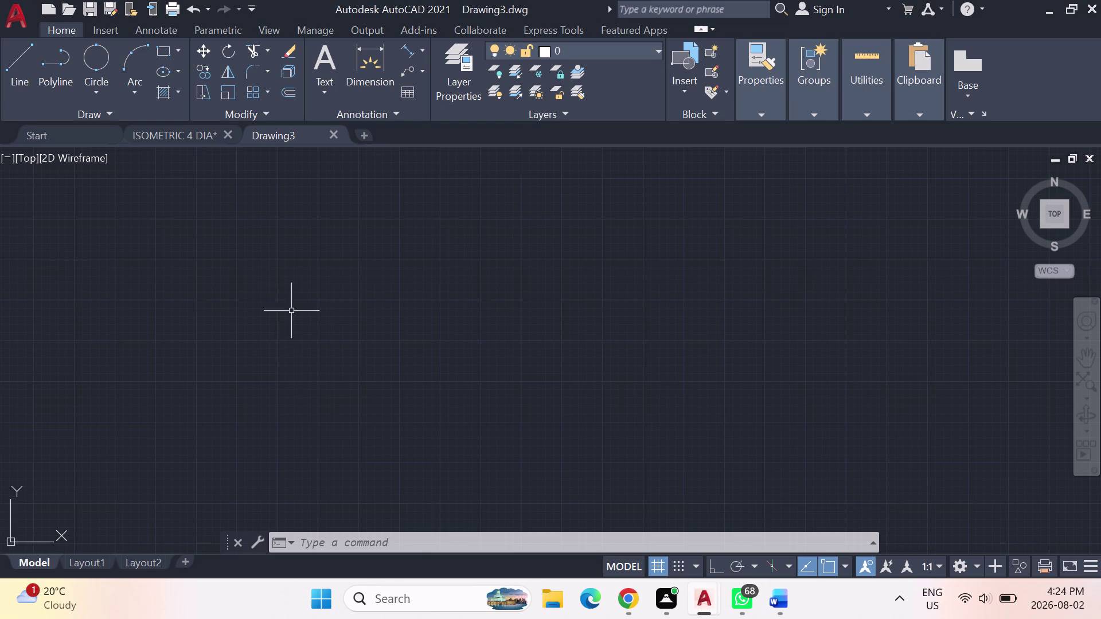
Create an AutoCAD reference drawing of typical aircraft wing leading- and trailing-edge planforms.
Dismiss the WhatsApp download notification covering the Drawing3 canvas.
click(17, 58)
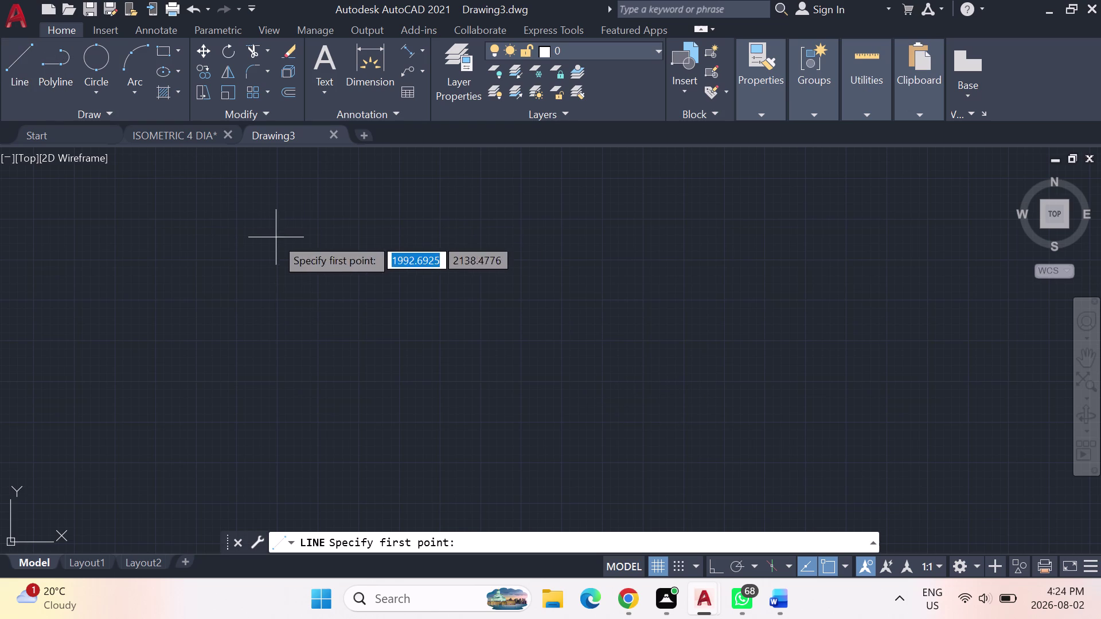
Draw a short horizontal top line near the upper left with Ortho on.
click(219, 211)
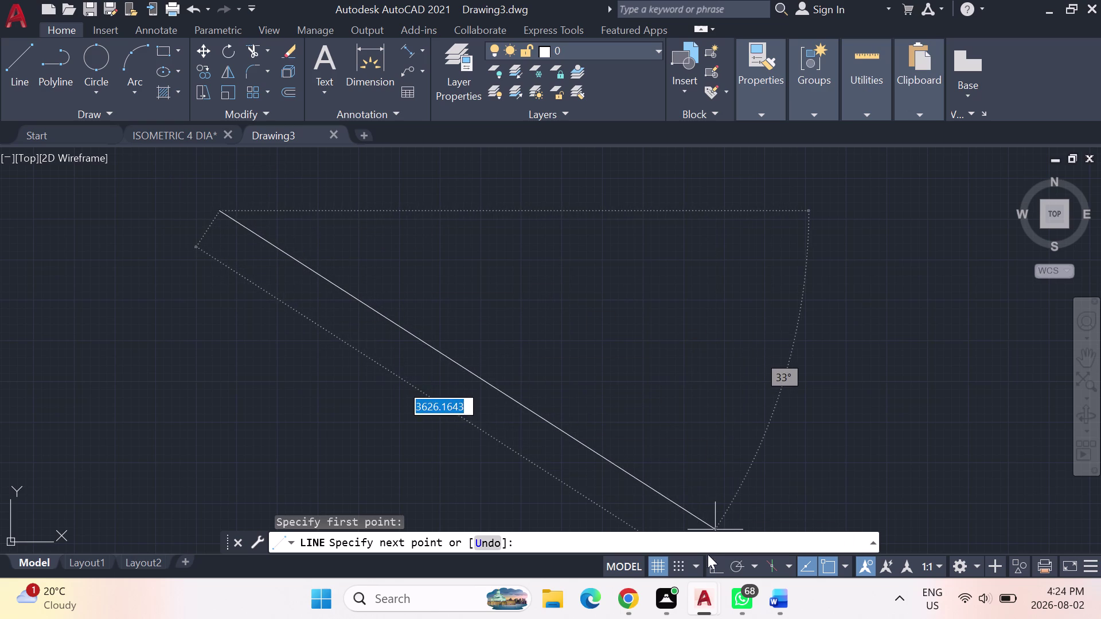
click(712, 568)
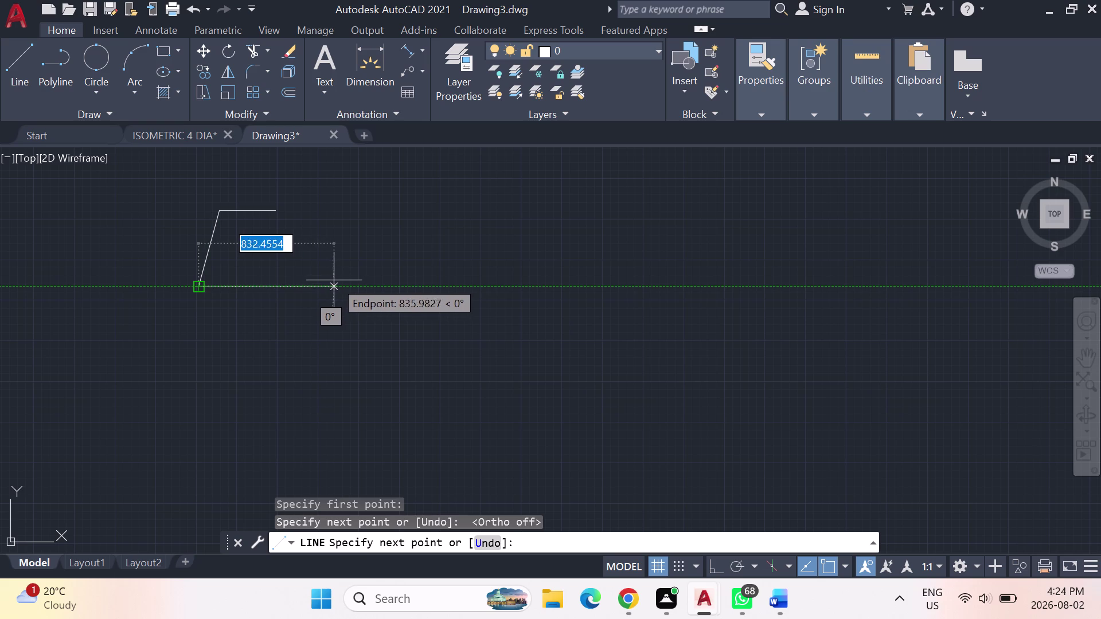
With Ortho off, draw the left slanted side down from the top line's left end.
key(Escape)
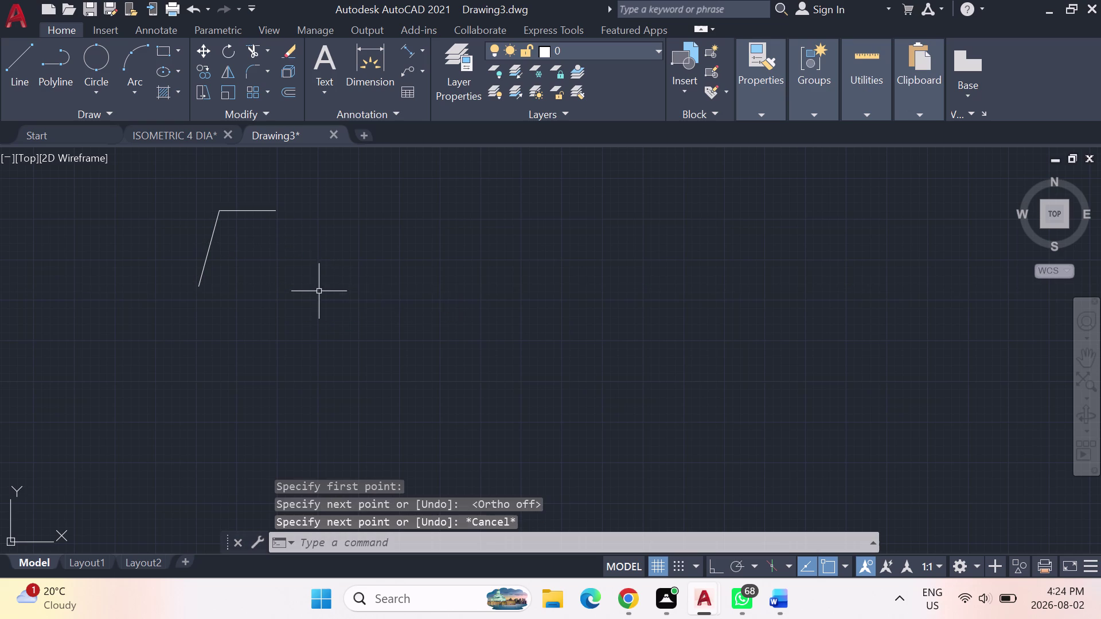
Draw the right slanted side down and outward from the top line's right end.
click(20, 61)
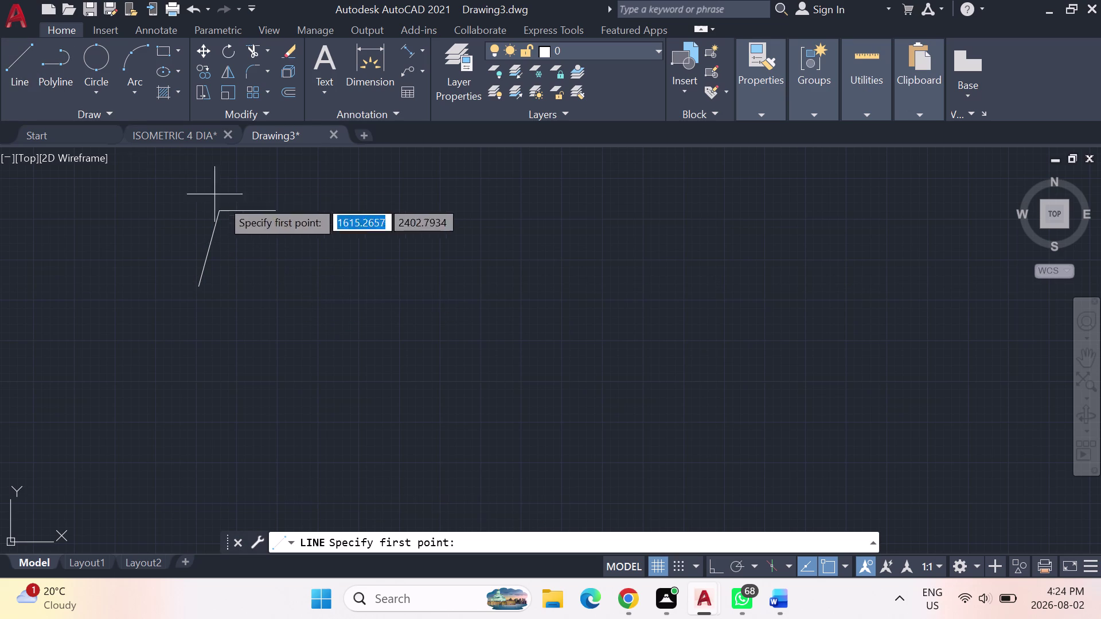
click(275, 215)
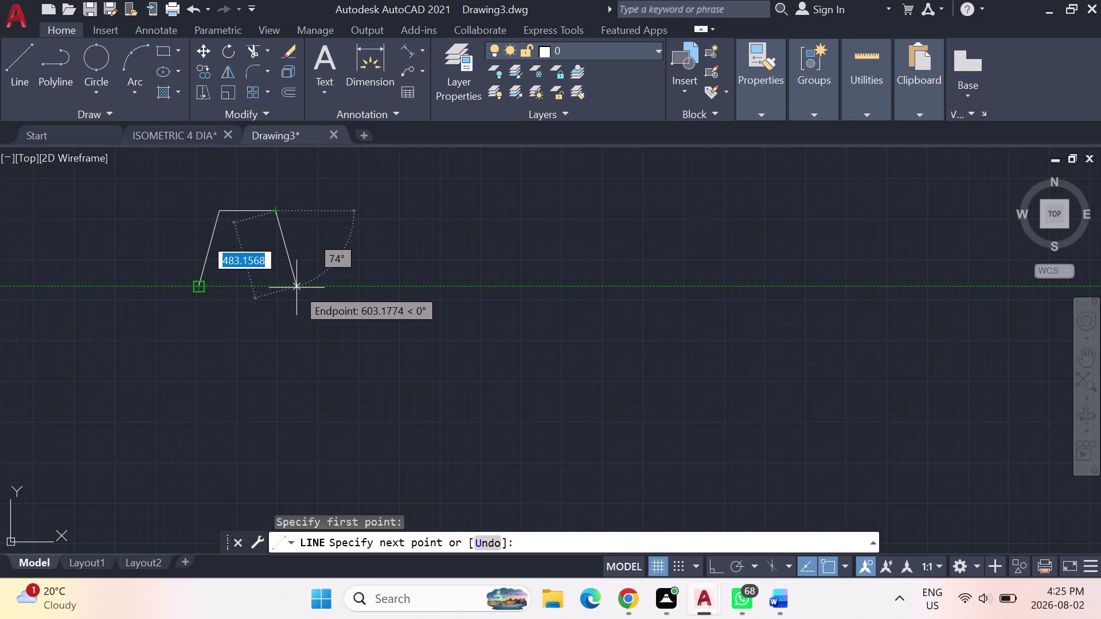
click(297, 288)
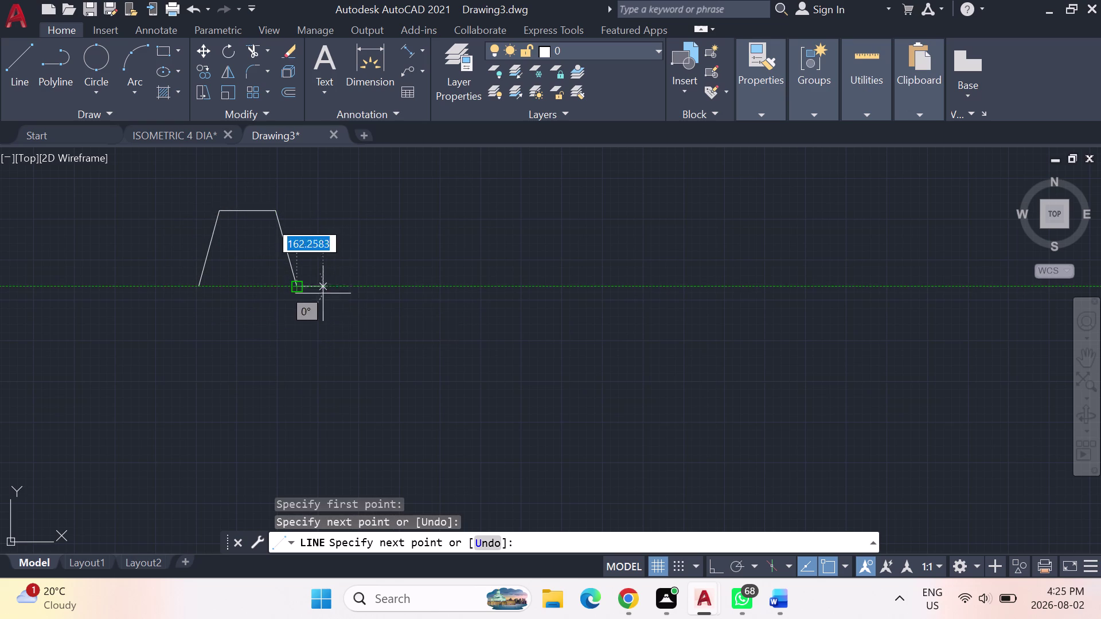
key(Escape)
click(12, 53)
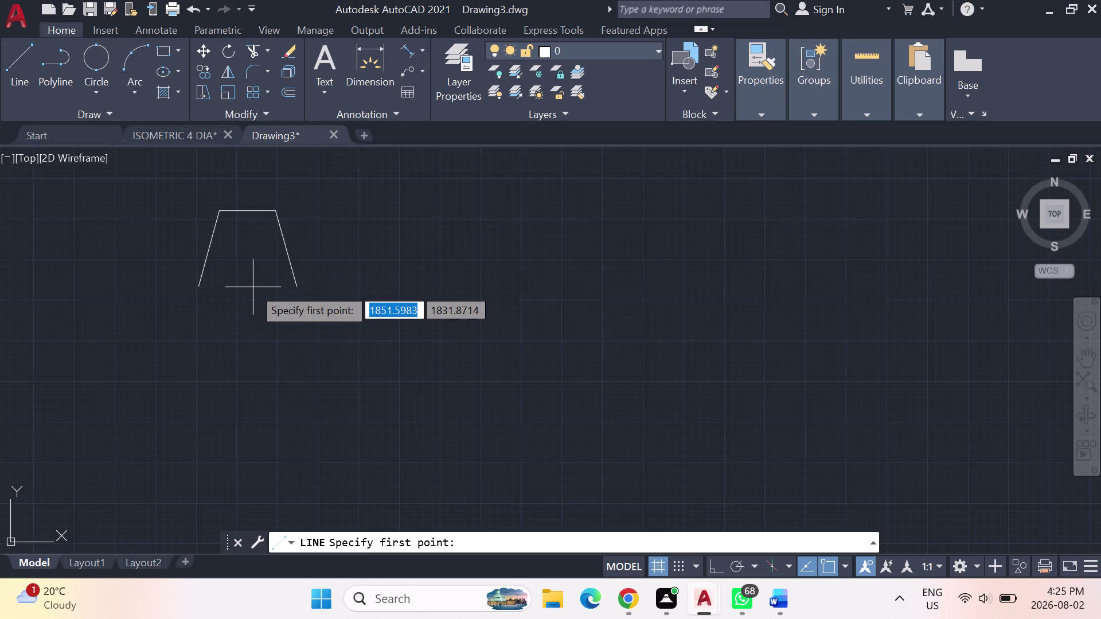
click(23, 69)
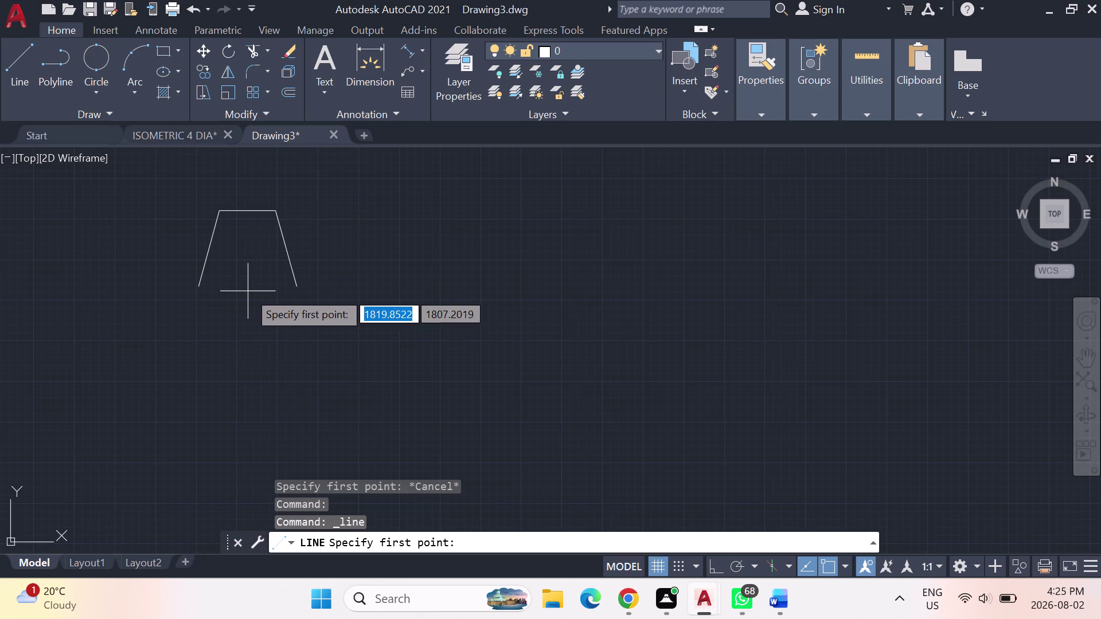
Draw the base line joining the trapezoid's bottom-left and bottom-right corners.
click(6, 71)
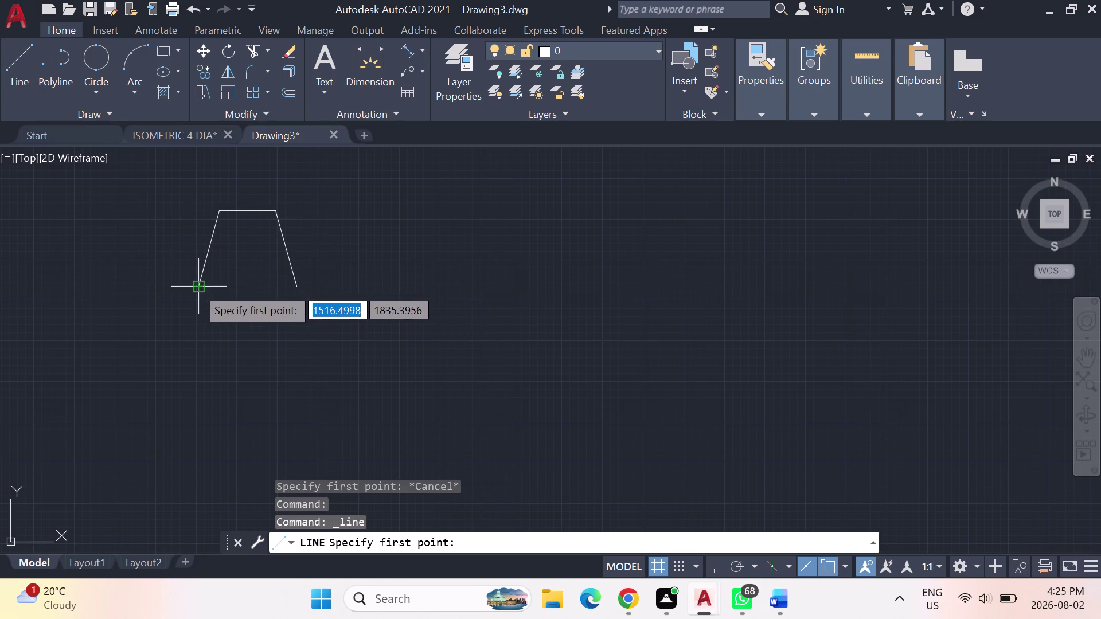
click(196, 288)
click(296, 287)
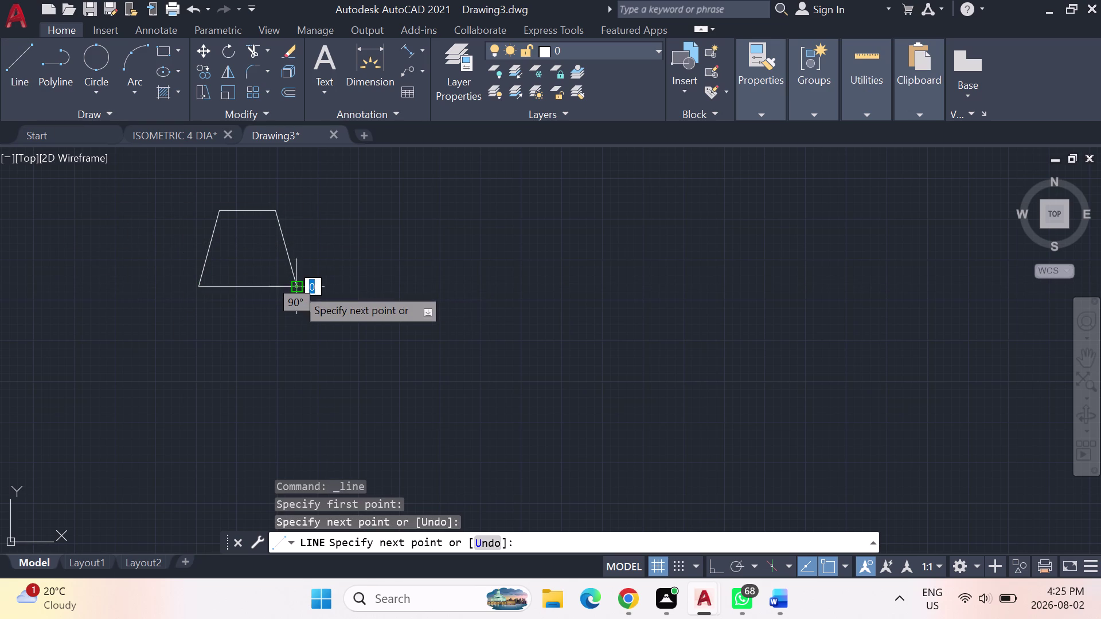
key(Escape)
Draw a chevron line from the bottom-right corner sloping down to the right.
click(22, 56)
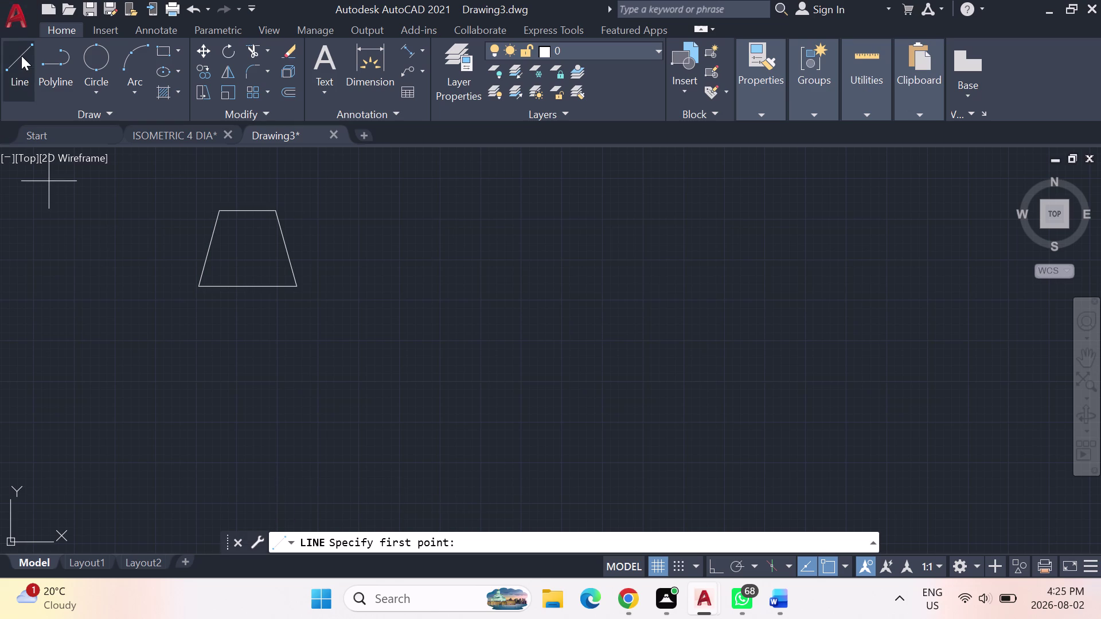
click(251, 285)
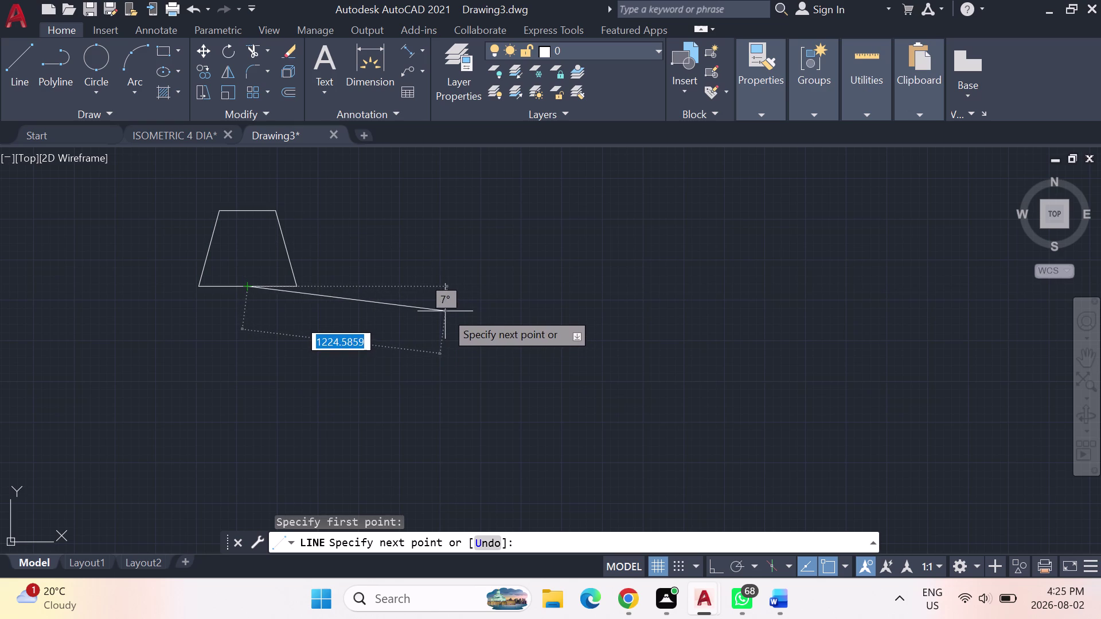
click(301, 282)
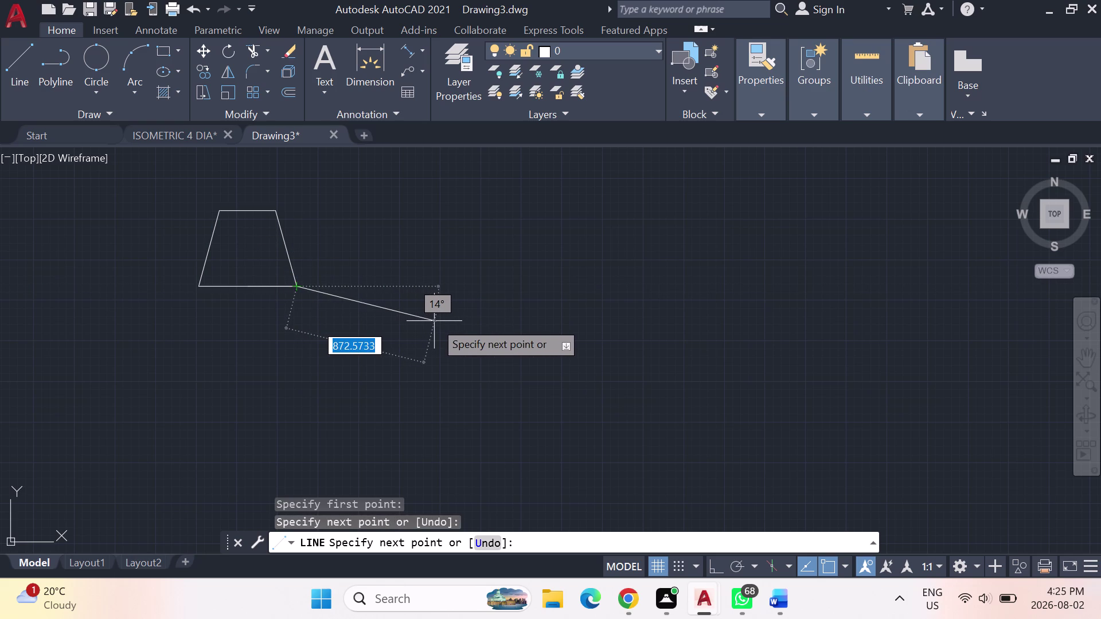
click(434, 321)
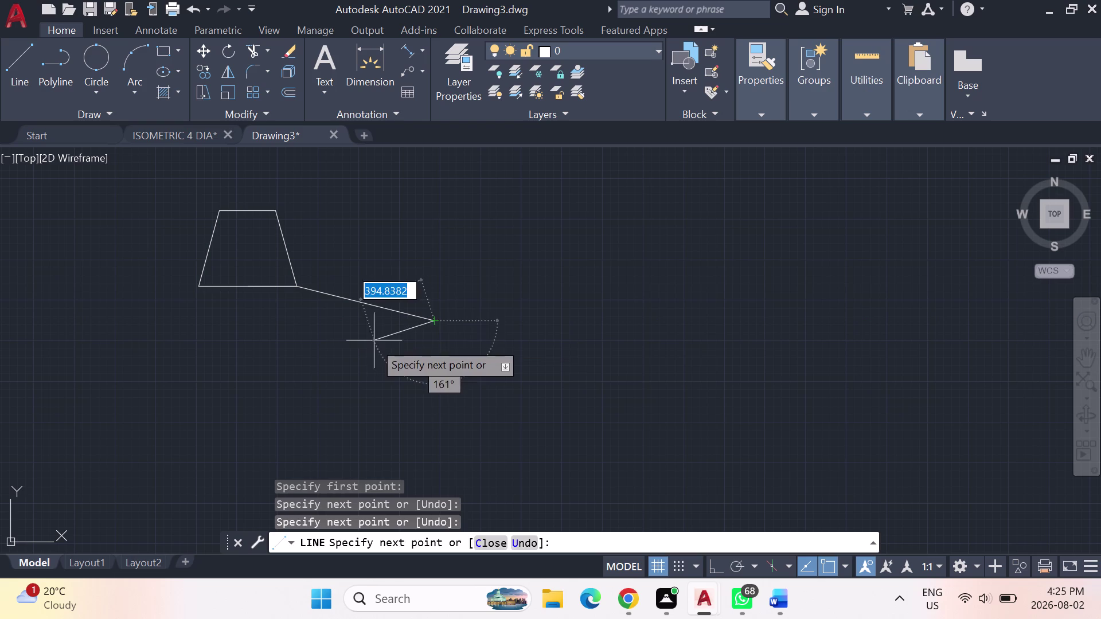
key(Escape)
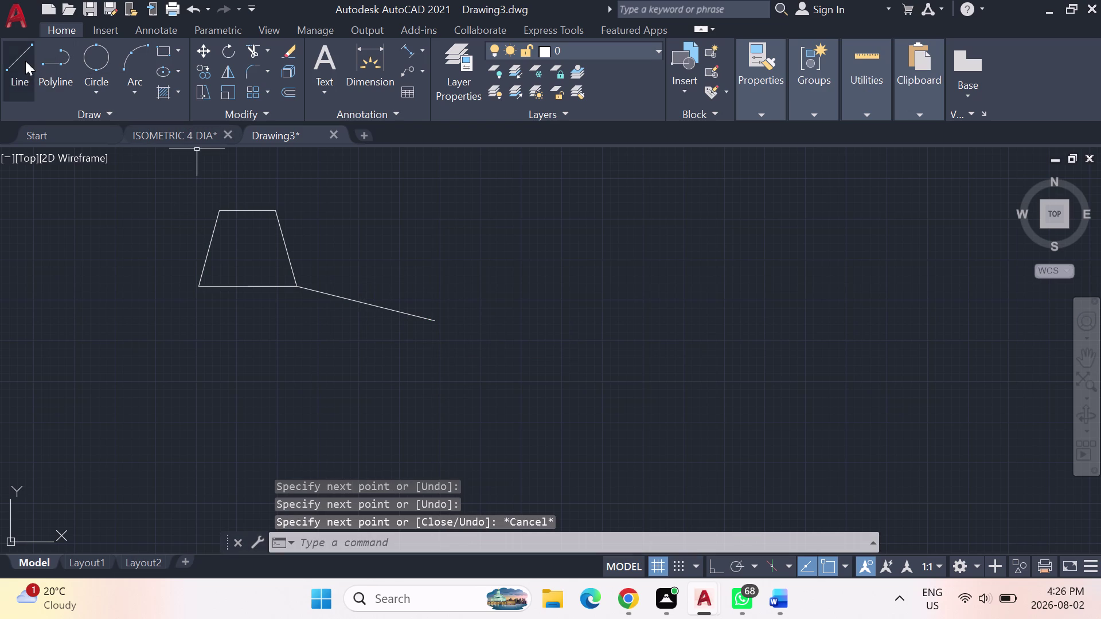
click(26, 61)
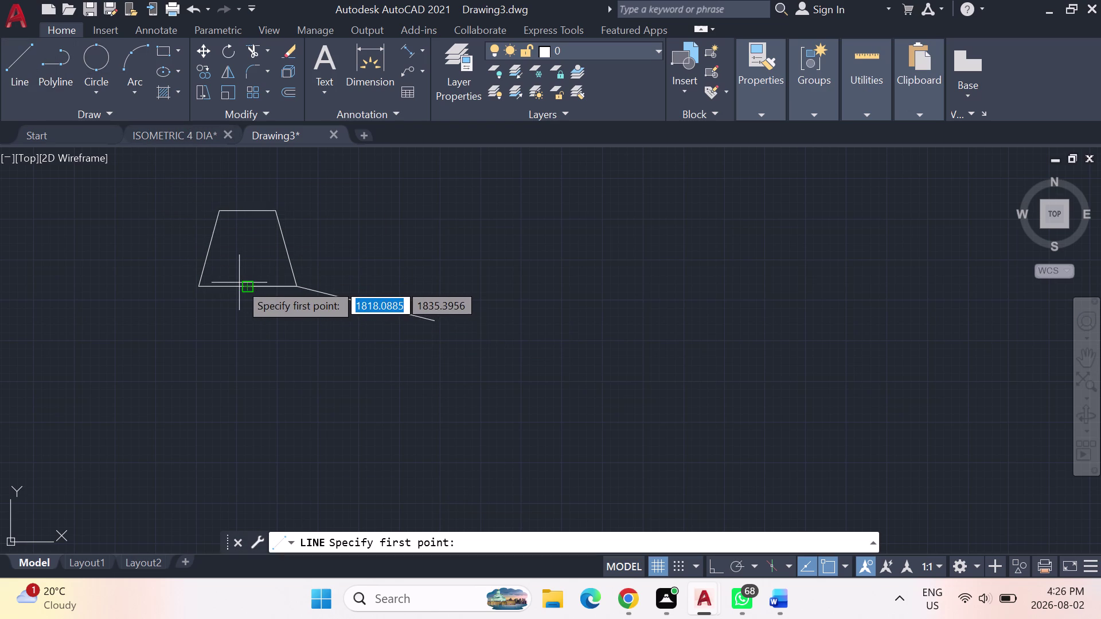
Draw the matching chevron line sloping down-left from the bottom-left corner, cancelling a stray line.
click(244, 288)
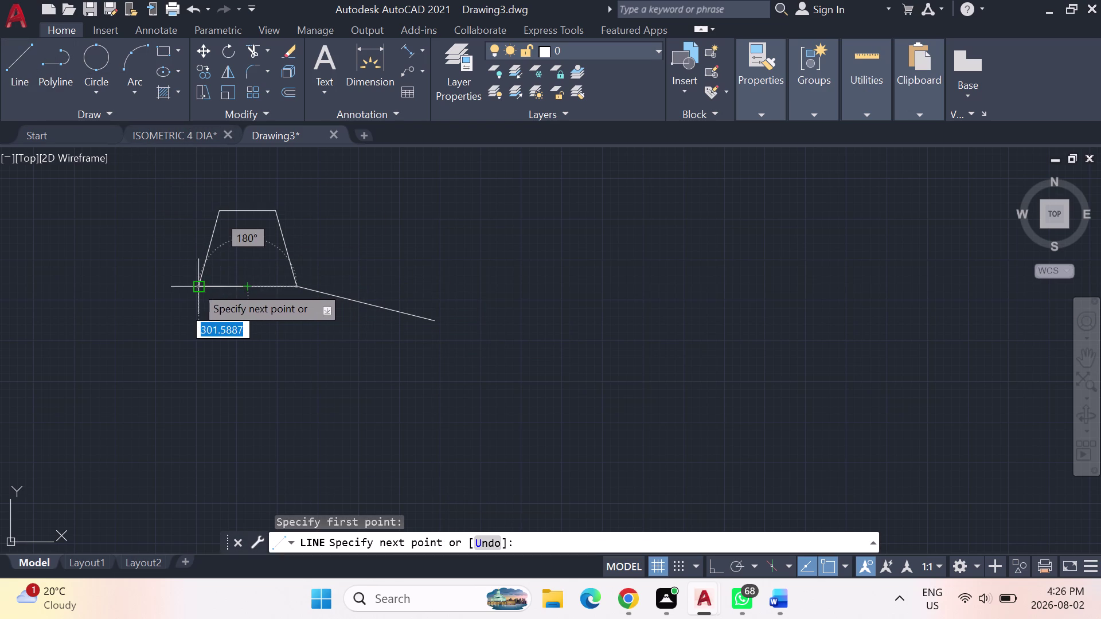
click(194, 286)
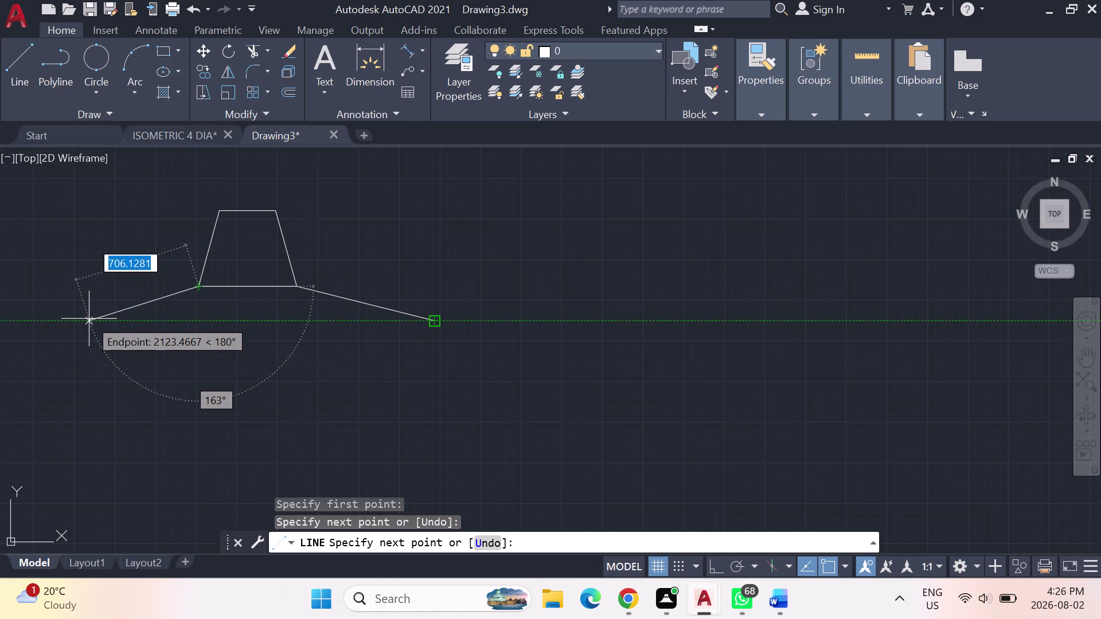
click(89, 319)
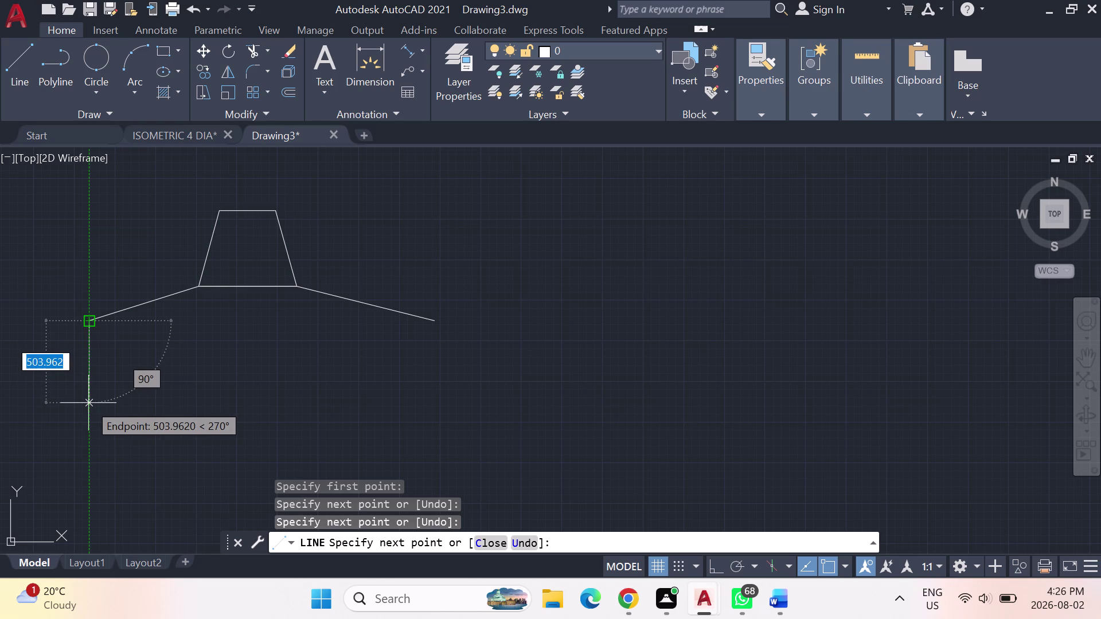
key(Escape)
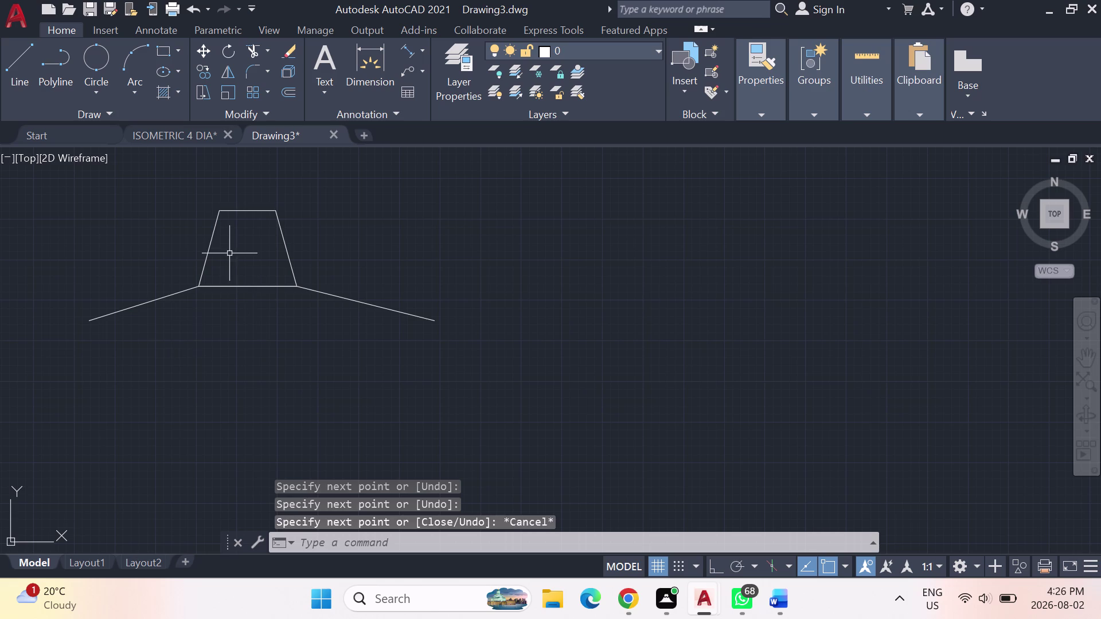
scroll(up, 3)
scroll(down, 3)
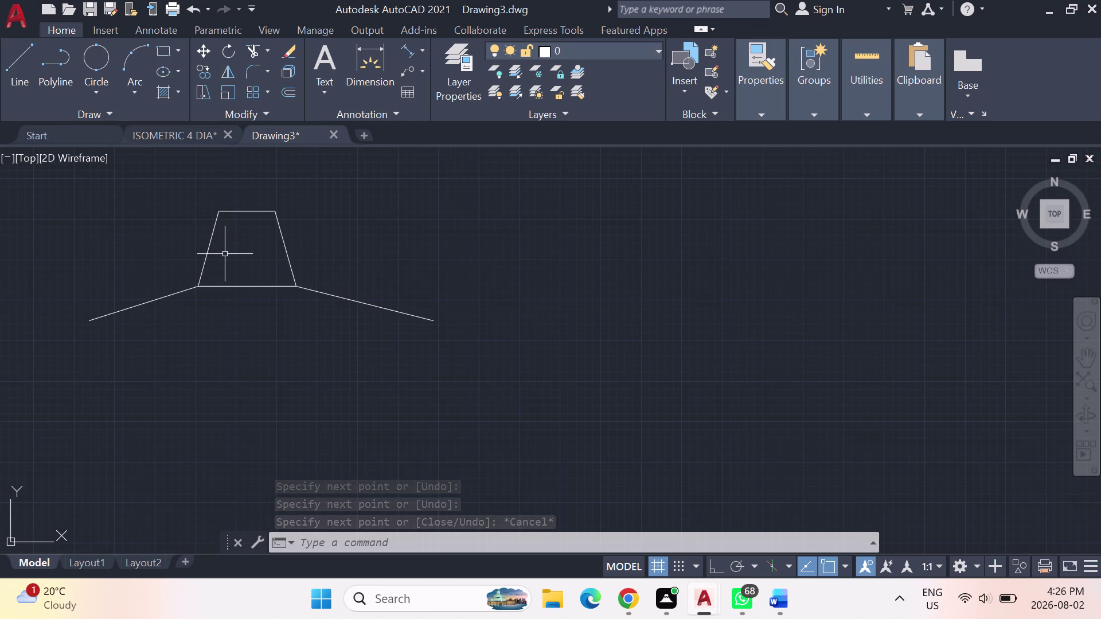
click(25, 59)
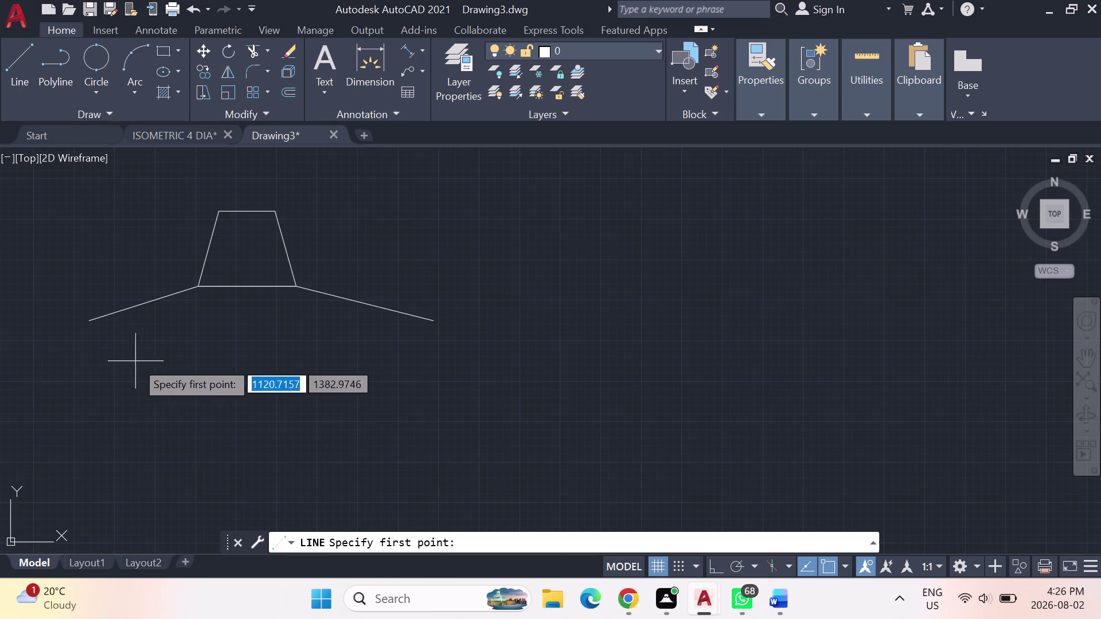
key(Escape)
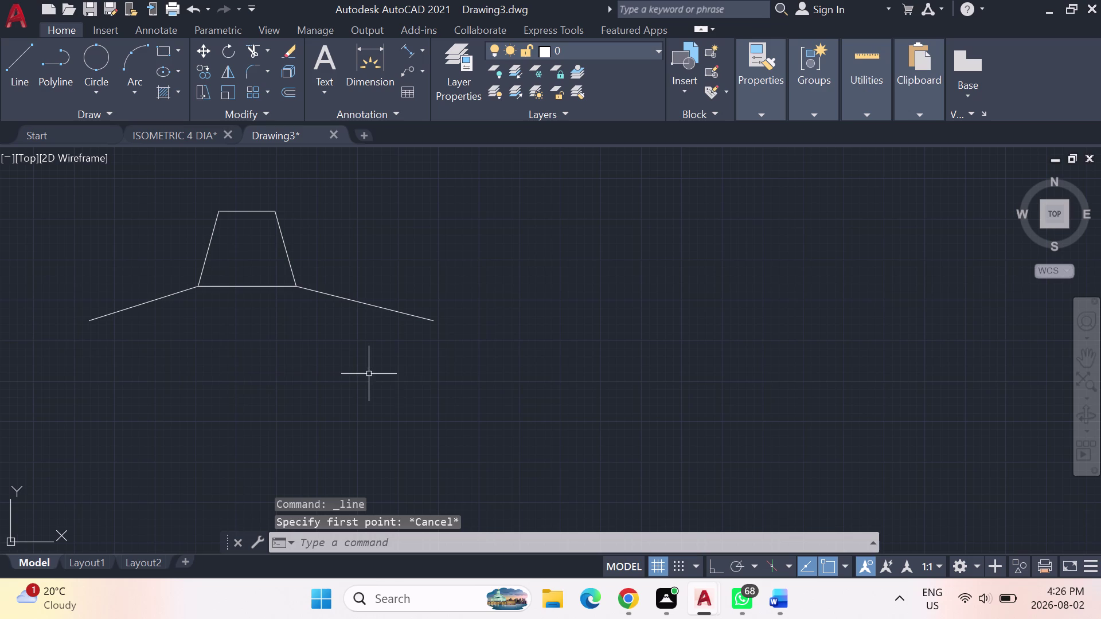
Erase the trapezoid and chevron, then start a rectangle with a 100-unit vertical edge.
drag(492, 345, 527, 308)
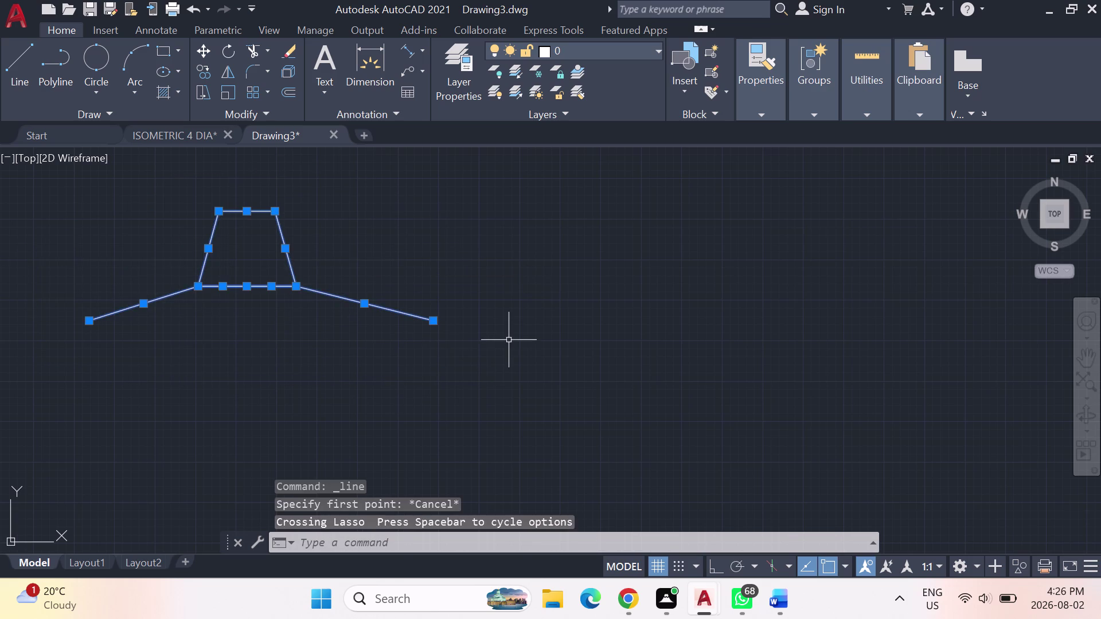
key(Delete)
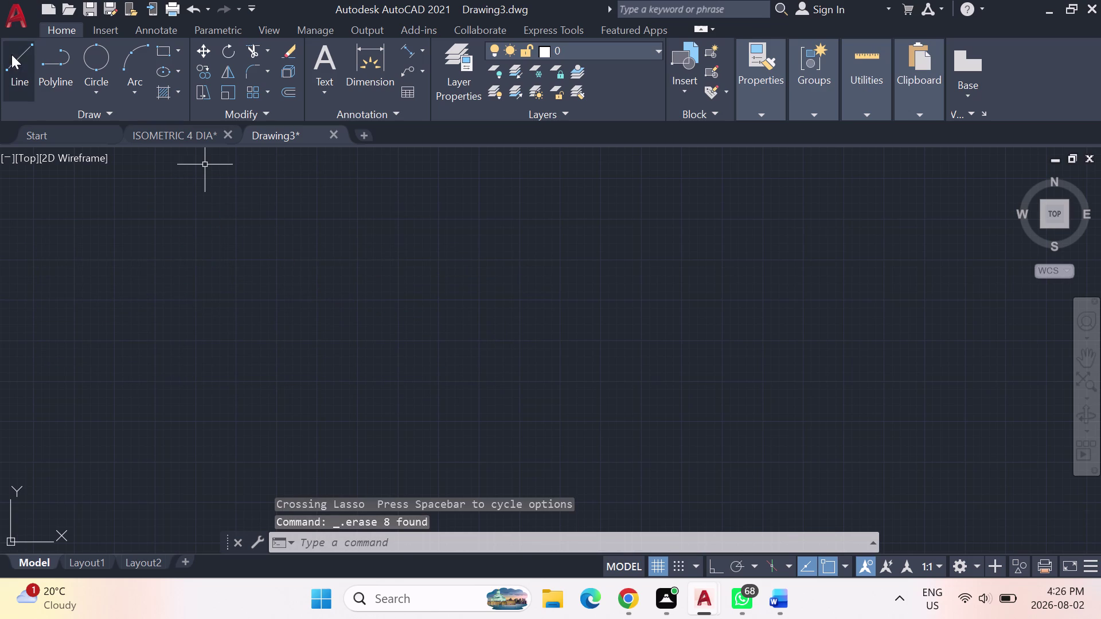
click(11, 59)
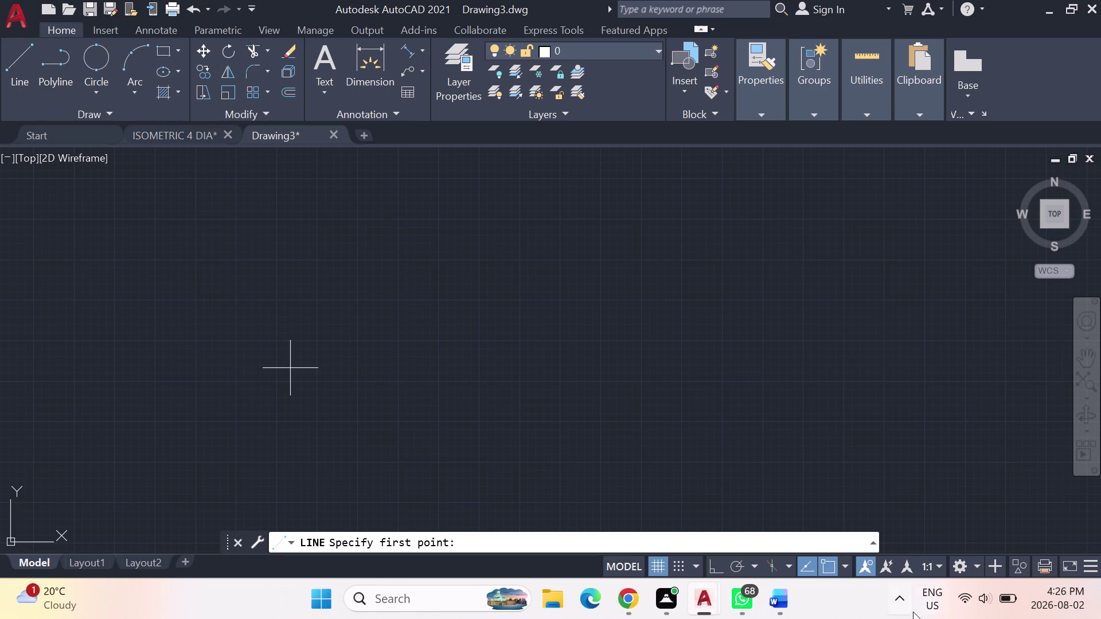
click(717, 566)
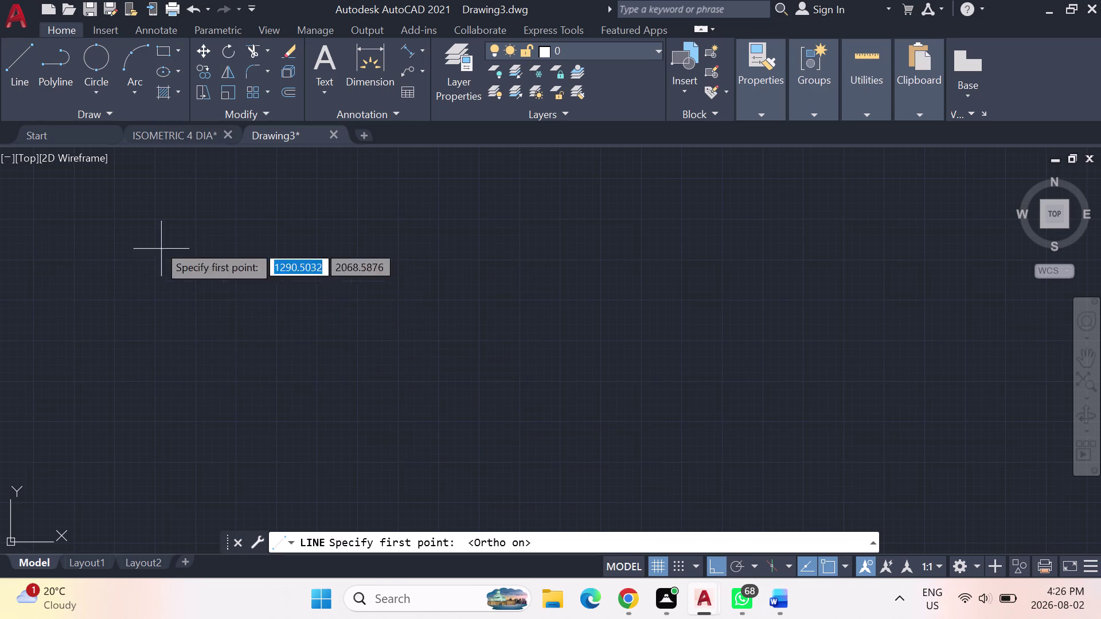
click(153, 192)
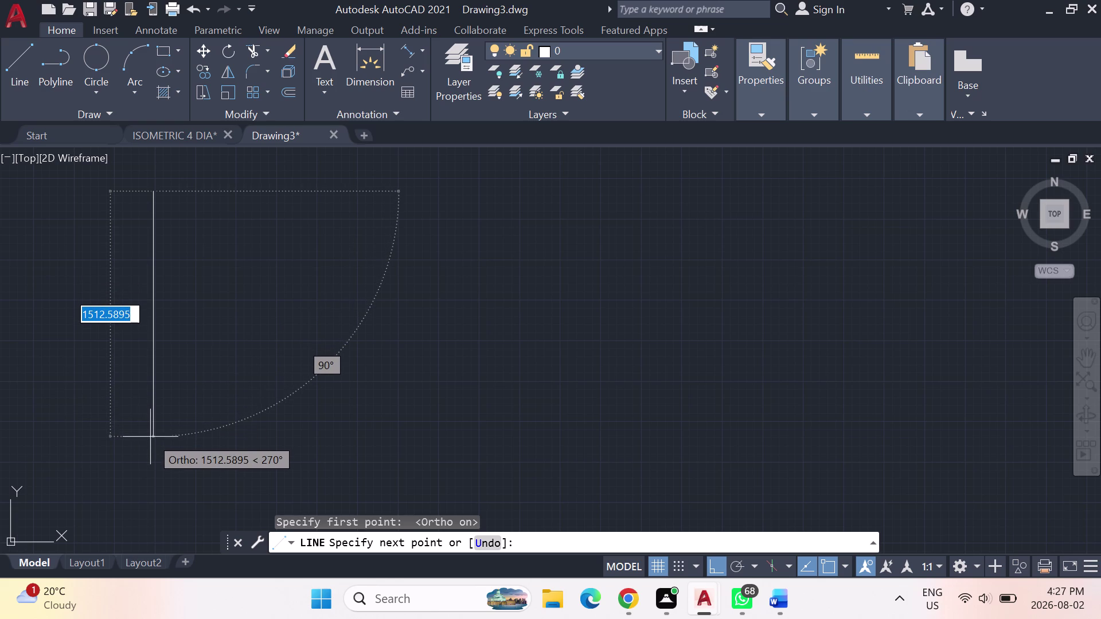
text(100)
key(Return)
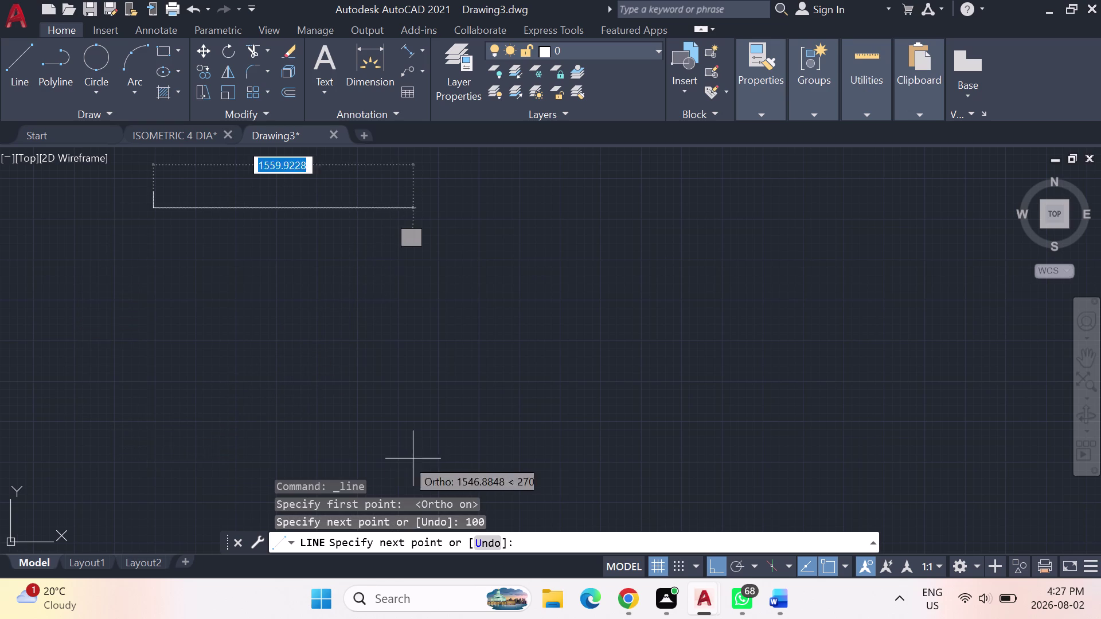
Add the rectangle's 50-unit bottom edge.
scroll(up, 3)
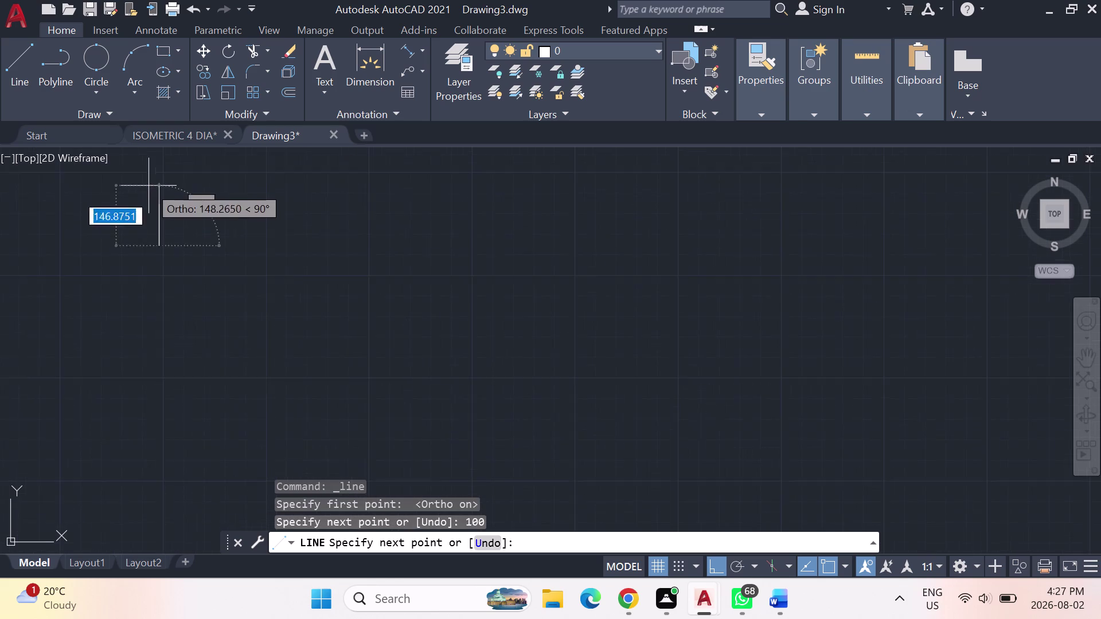
scroll(up, 3)
scroll(up, 3)
middle_drag(169, 185, 136, 224)
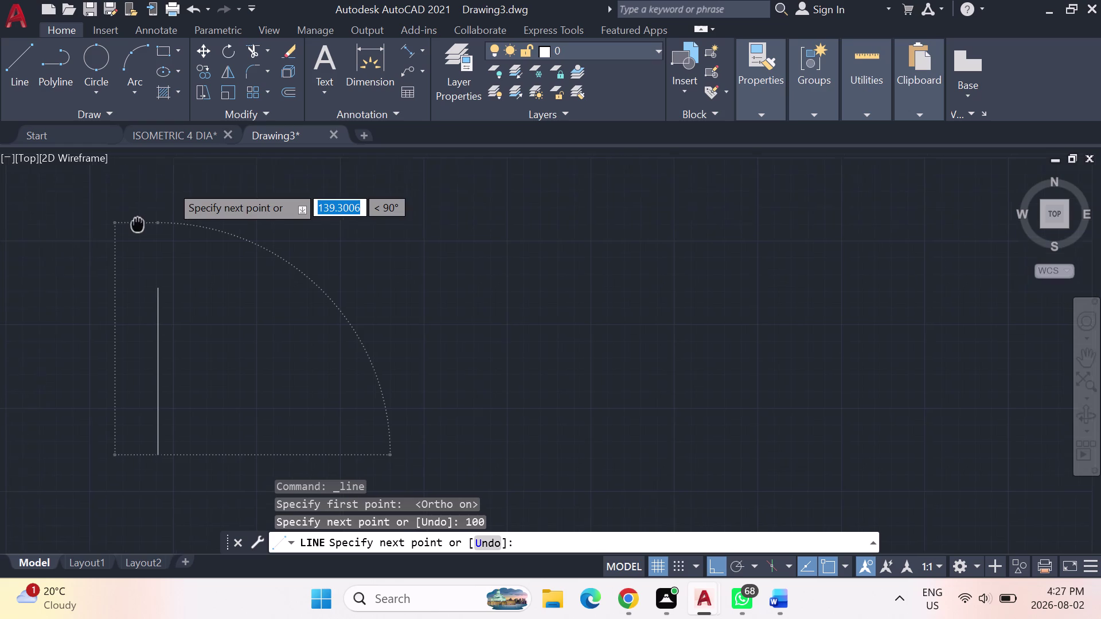
middle_drag(137, 224, 144, 187)
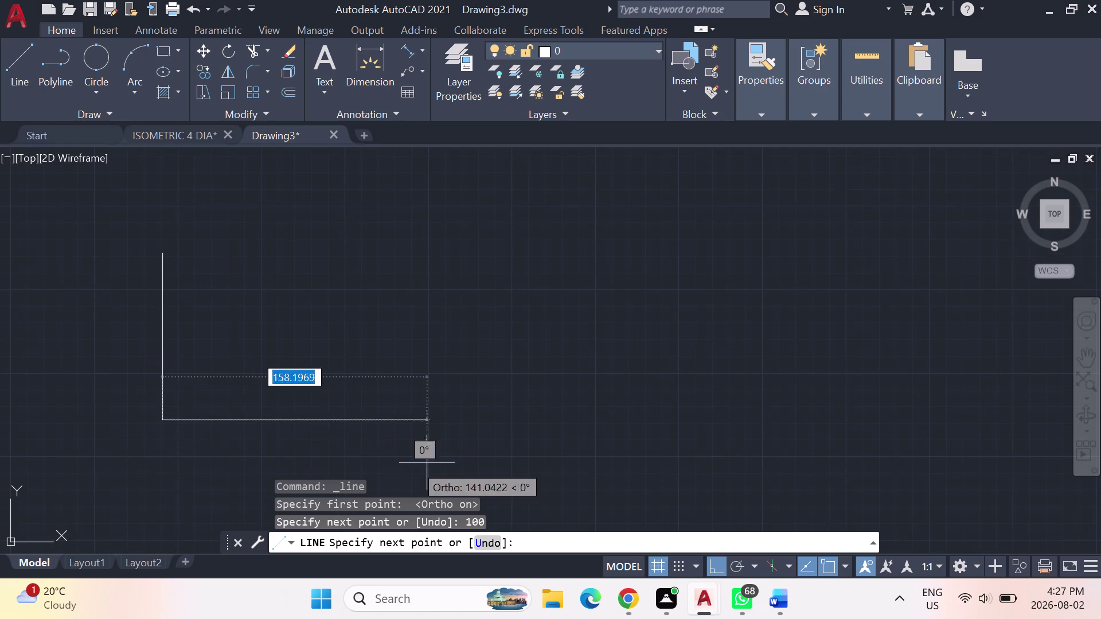
text(50)
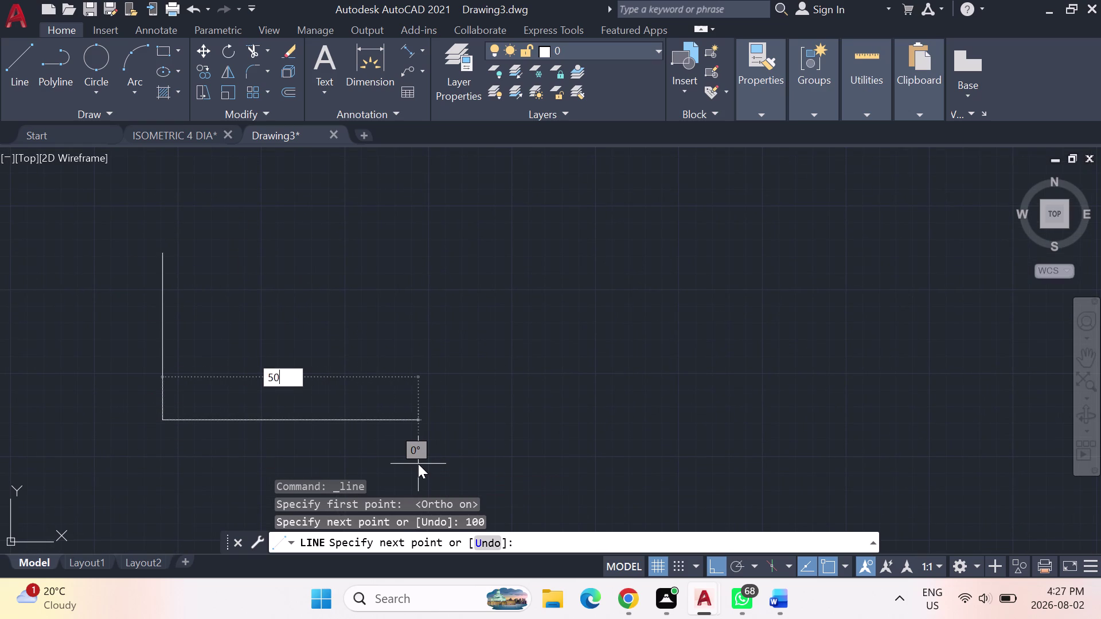
key(Return)
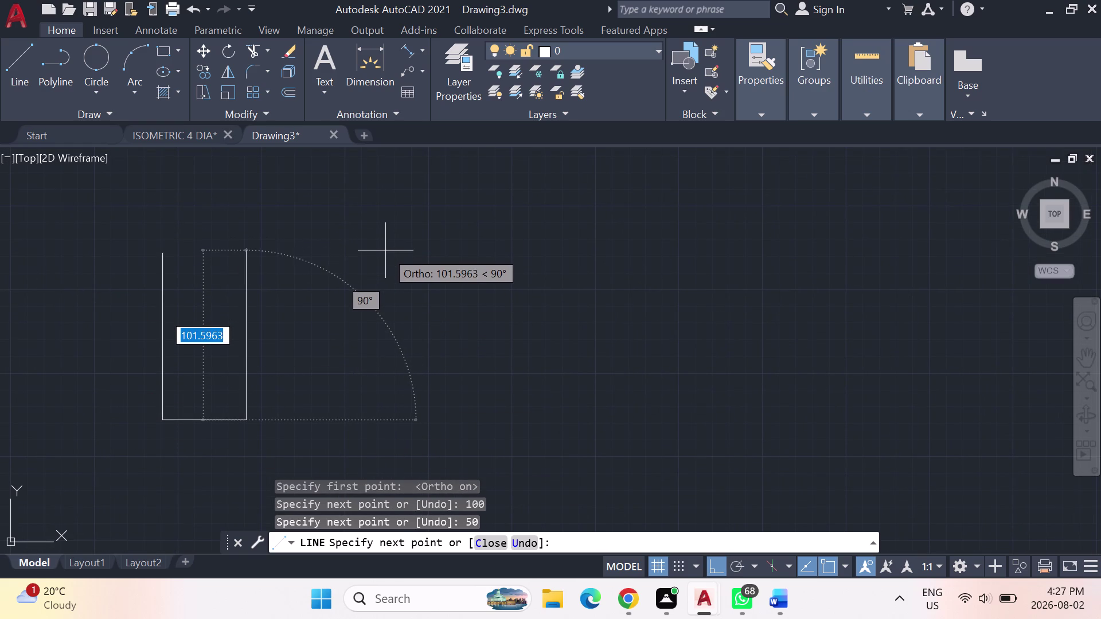
Close the rectangle with a 100-unit right edge and a 50-unit top edge.
key(1)
key(0)
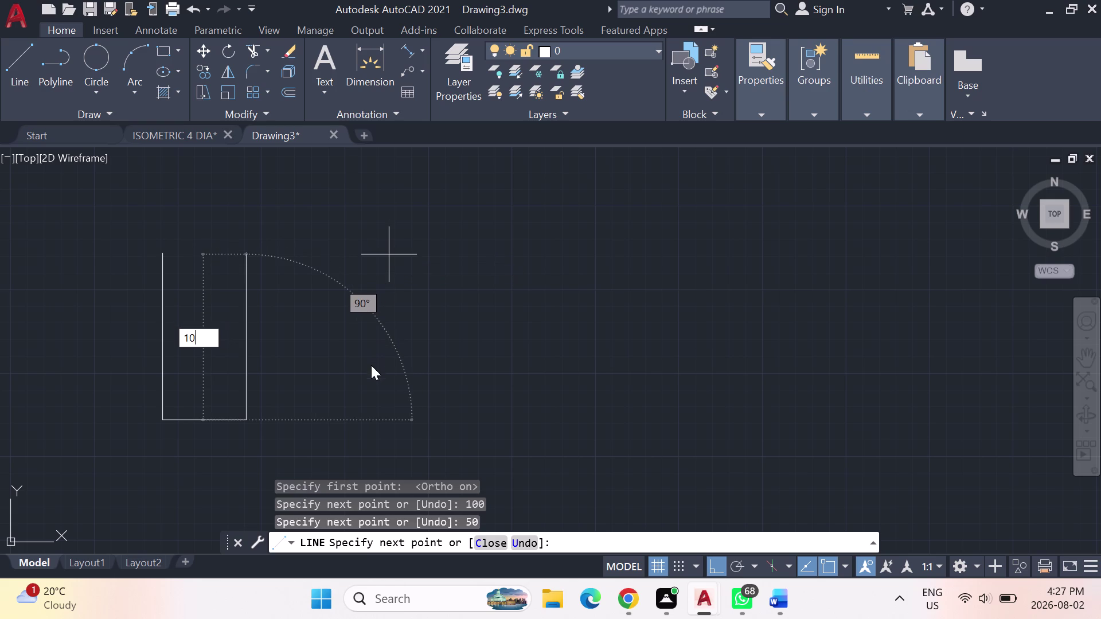
key(0)
key(Return)
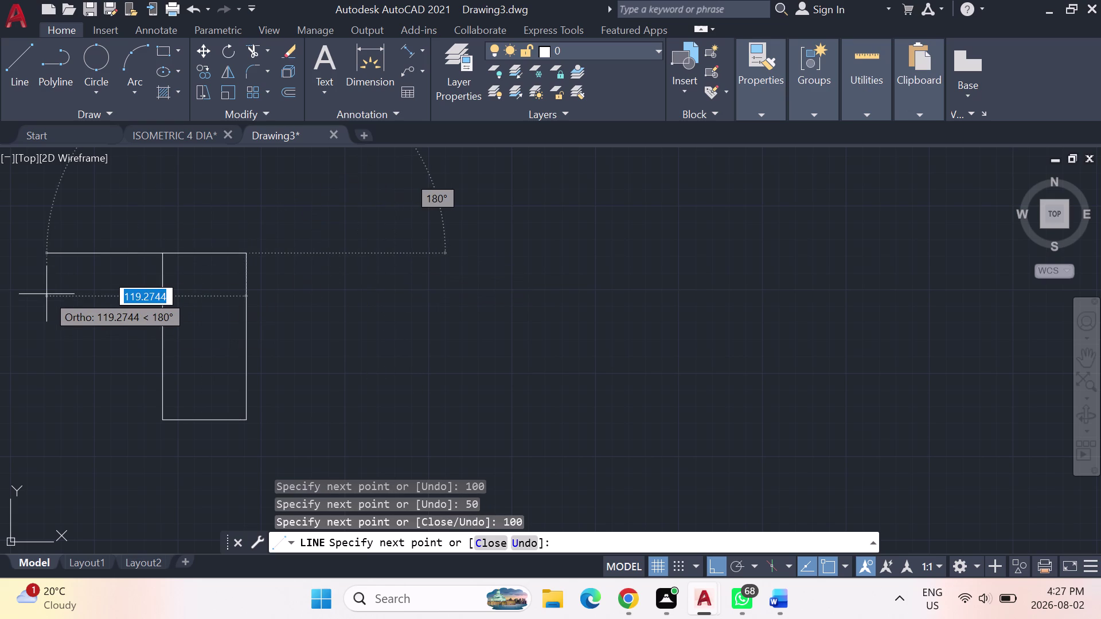
key(5)
key(0)
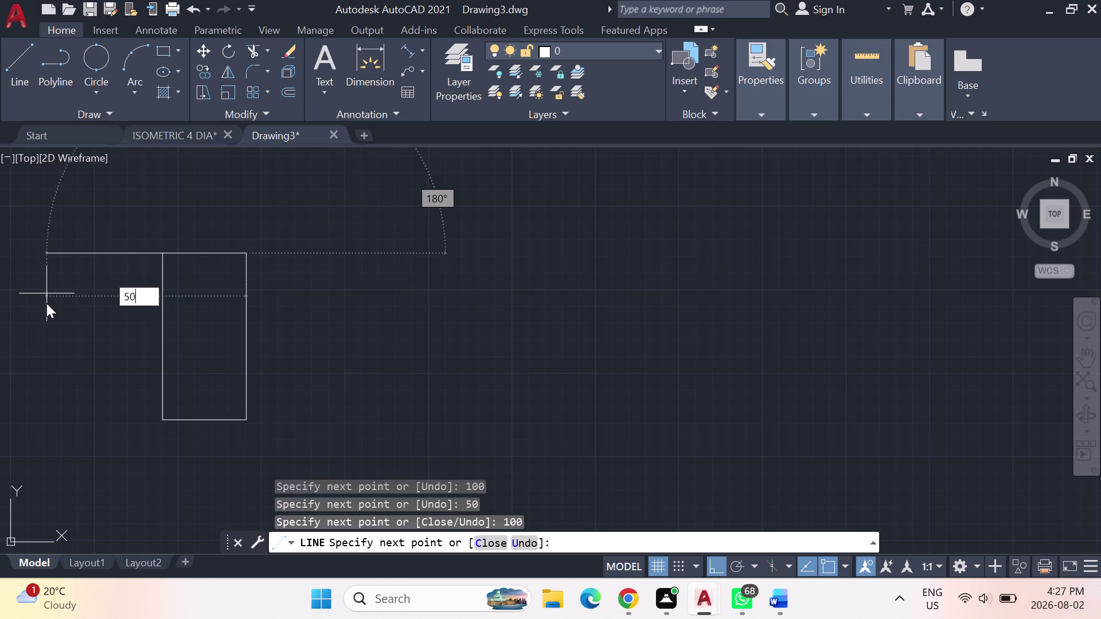
key(Return)
key(Escape)
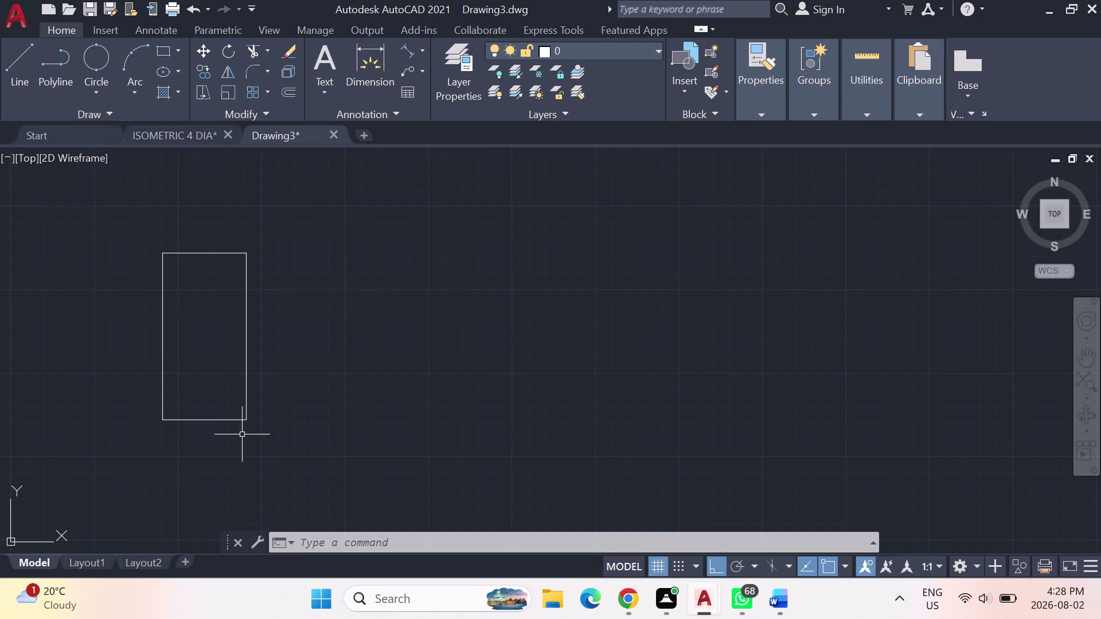
scroll(up, 3)
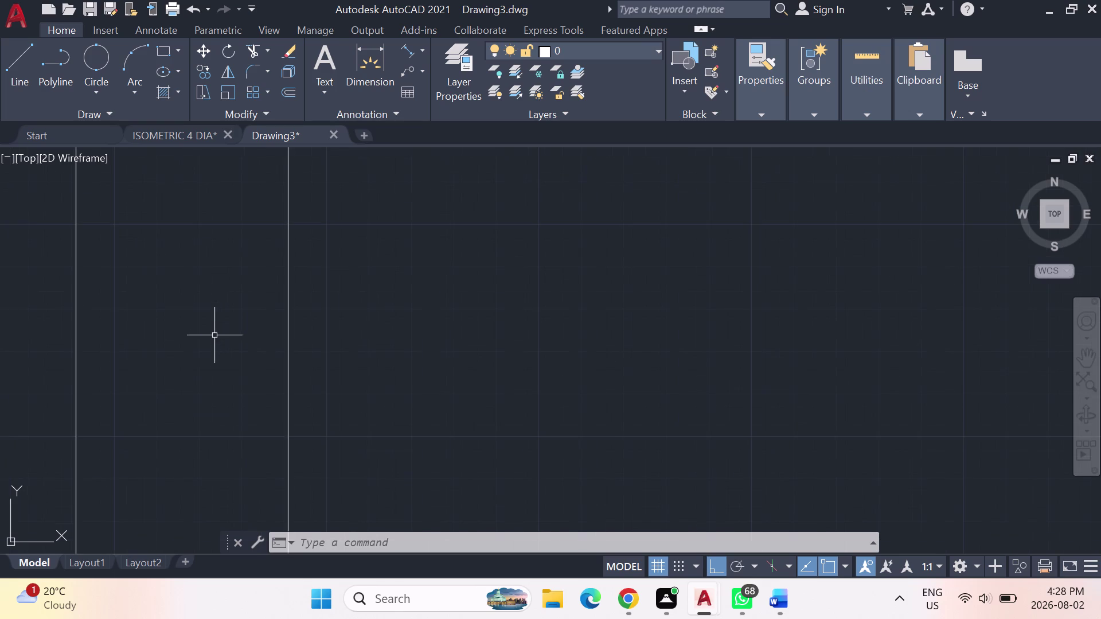
Draw a vertical centre line from the top-edge midpoint to the bottom-edge midpoint.
scroll(up, 3)
scroll(down, 3)
middle_drag(186, 304, 303, 304)
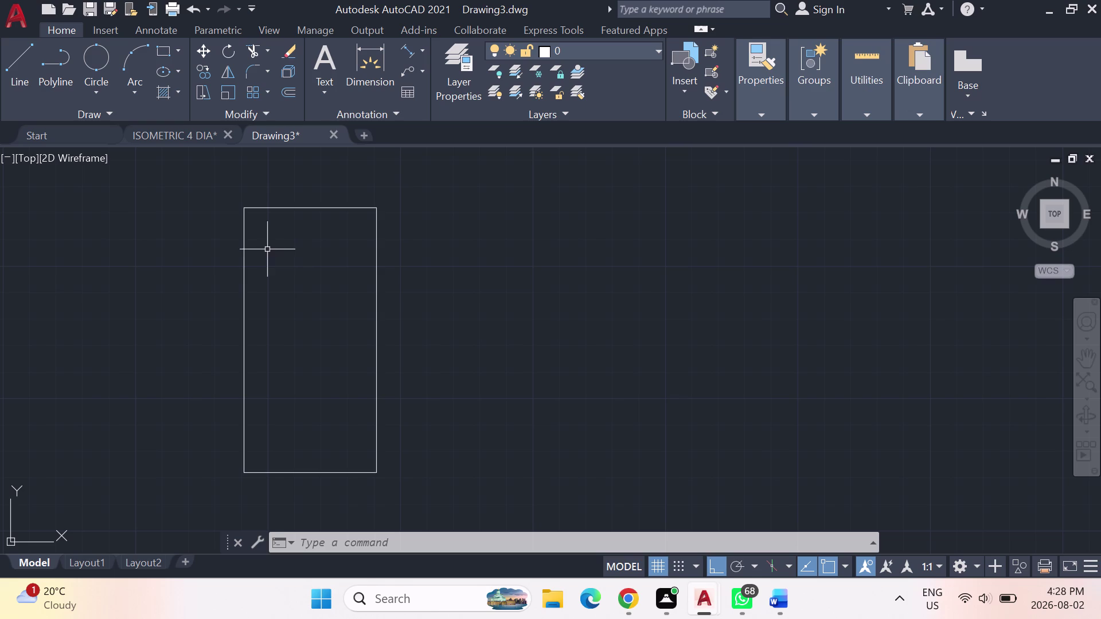
click(17, 53)
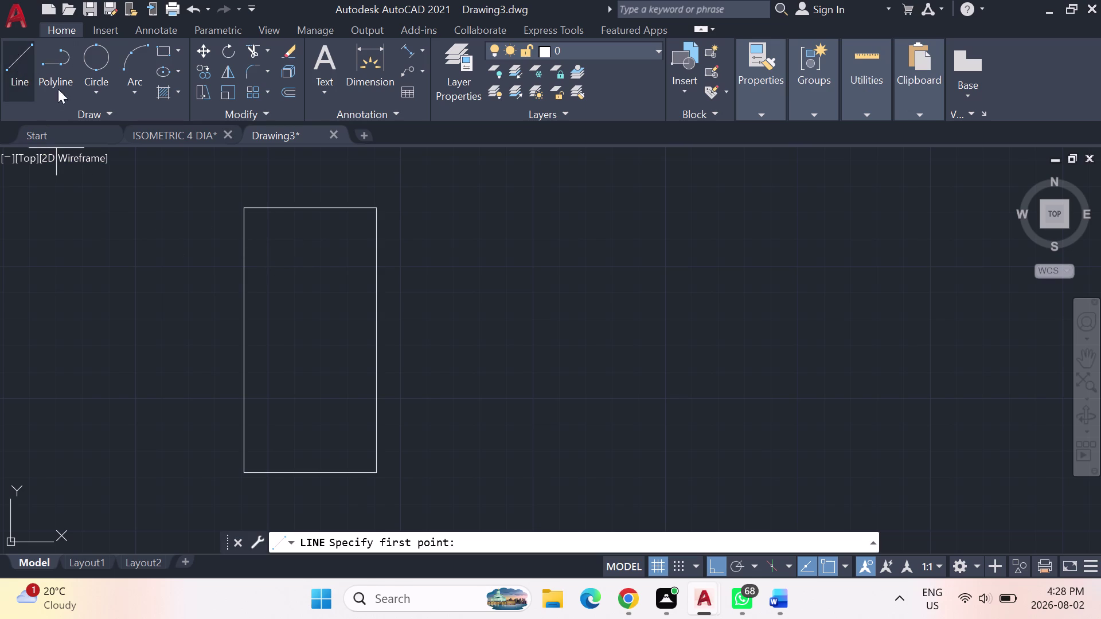
click(311, 469)
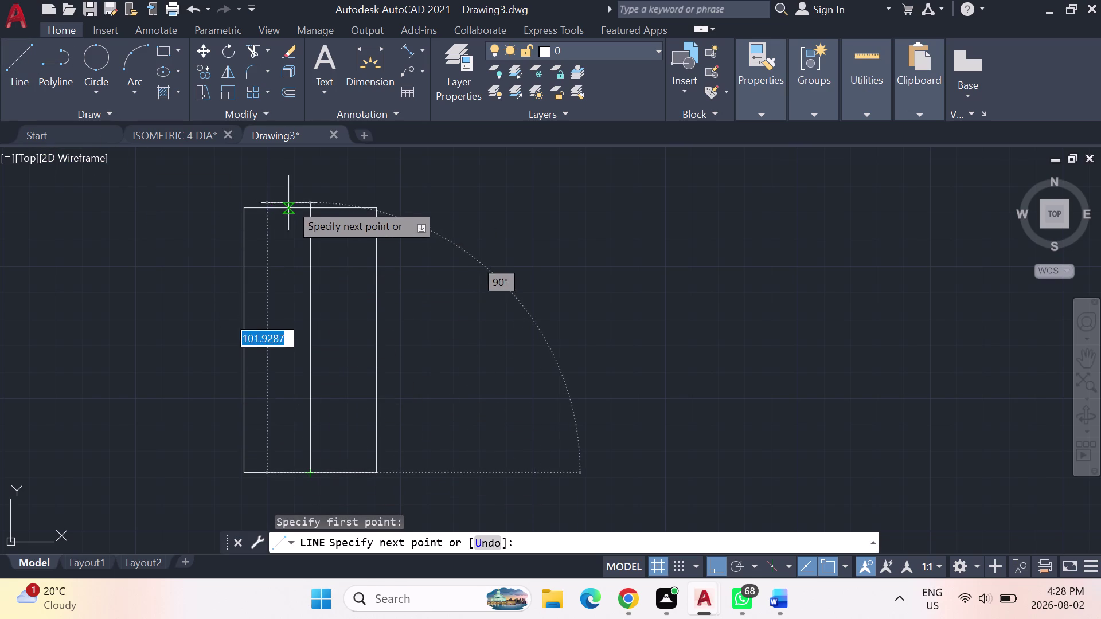
click(311, 200)
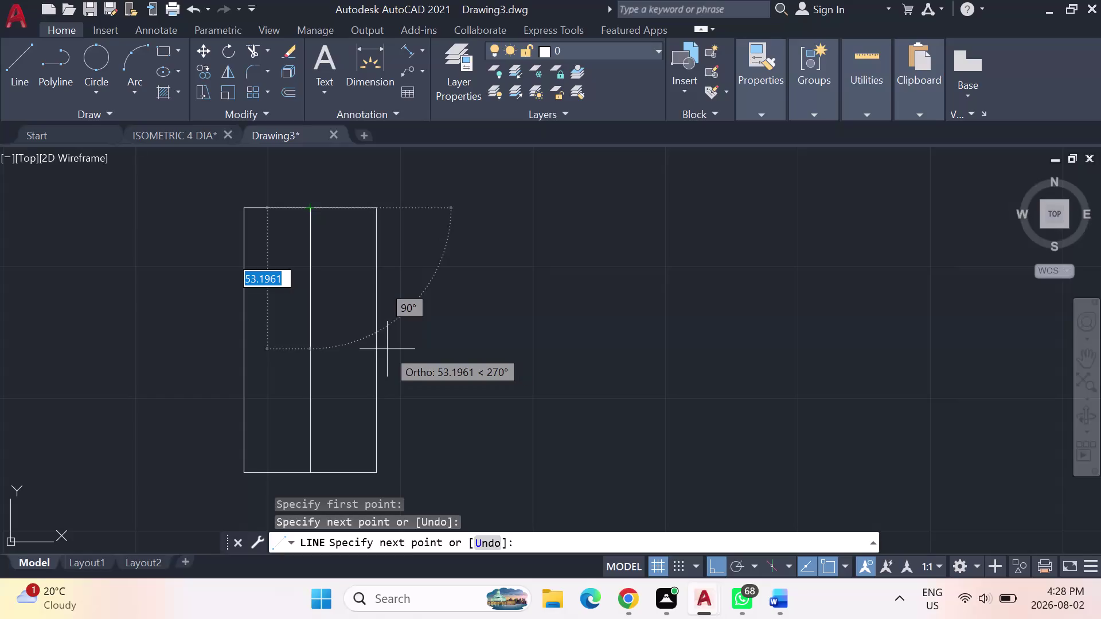
key(Escape)
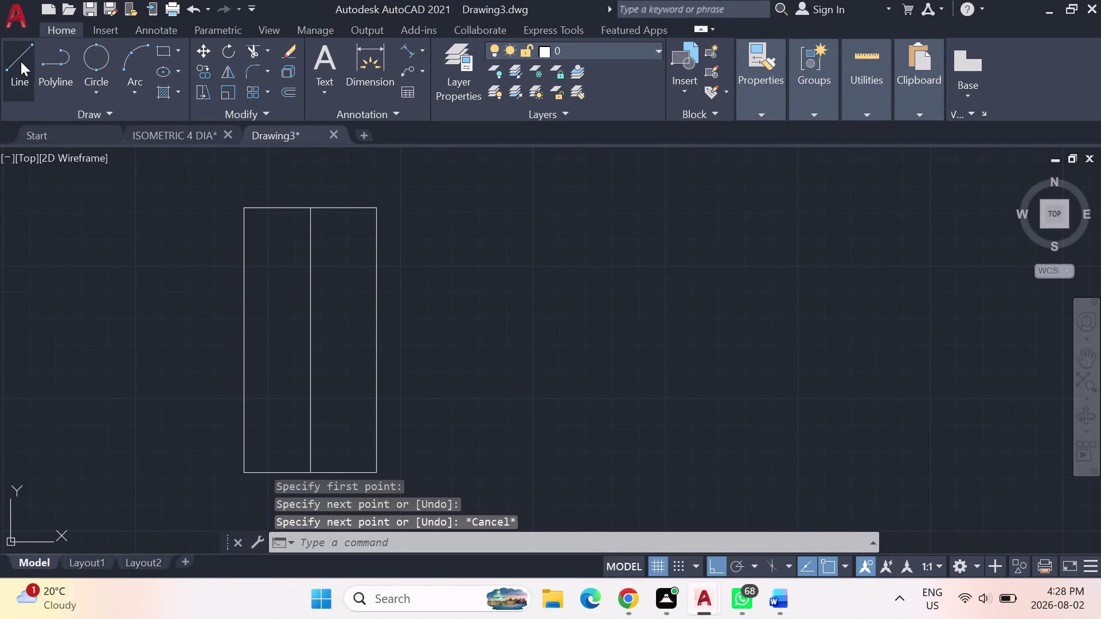
key(Escape)
key(Escape)
key(Escape)
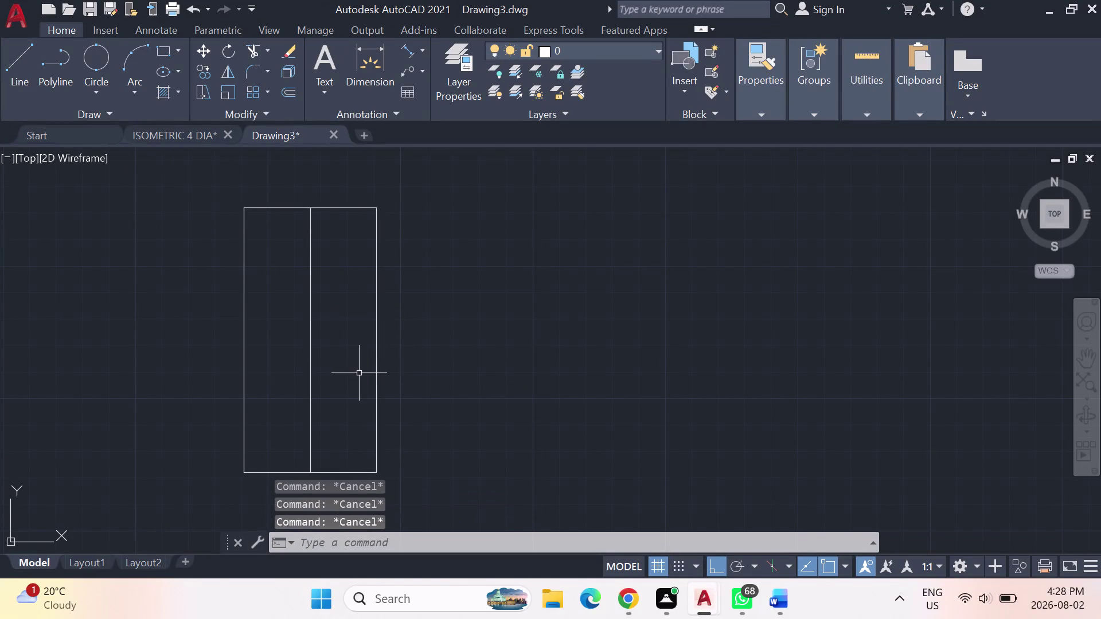
key(Escape)
text(off)
key(Return)
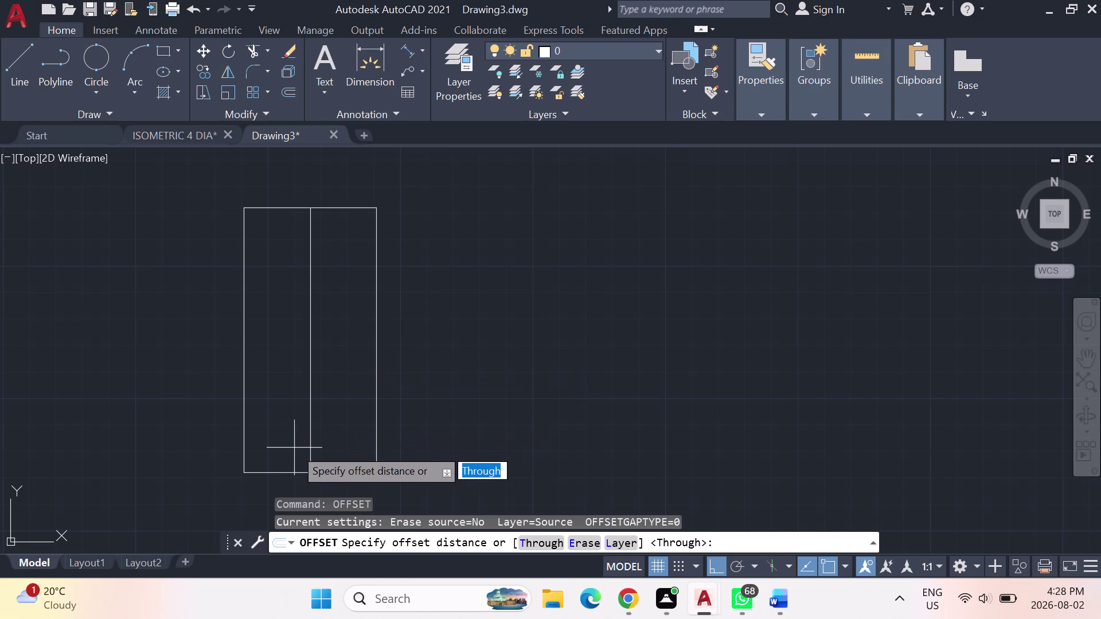
Offset the centre line 5 units to both the right and the left.
key(5)
key(Return)
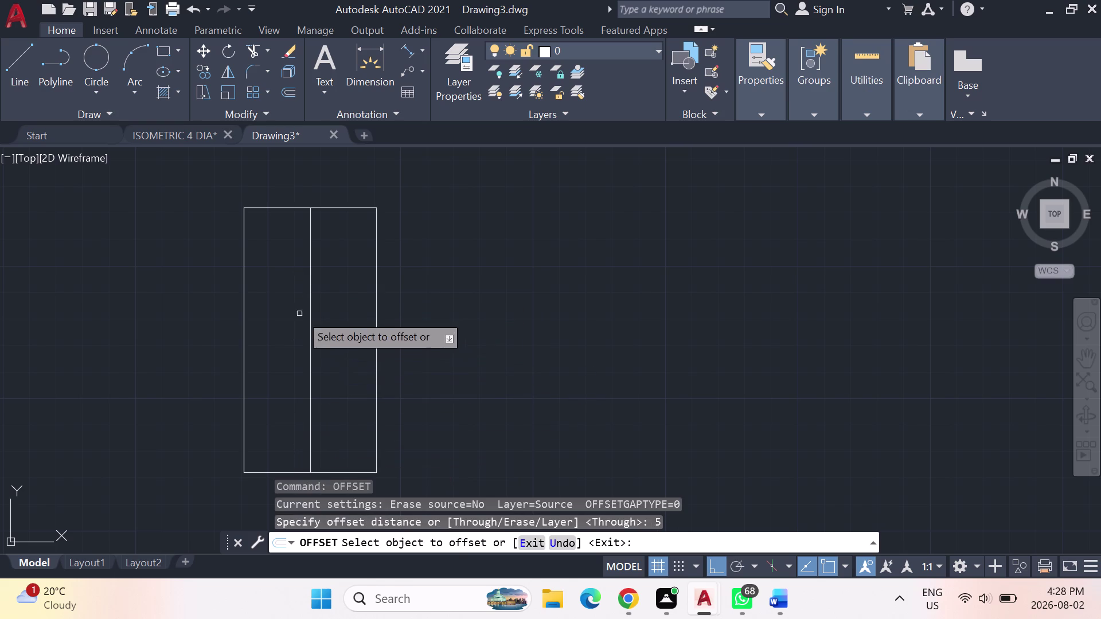
click(310, 252)
click(339, 252)
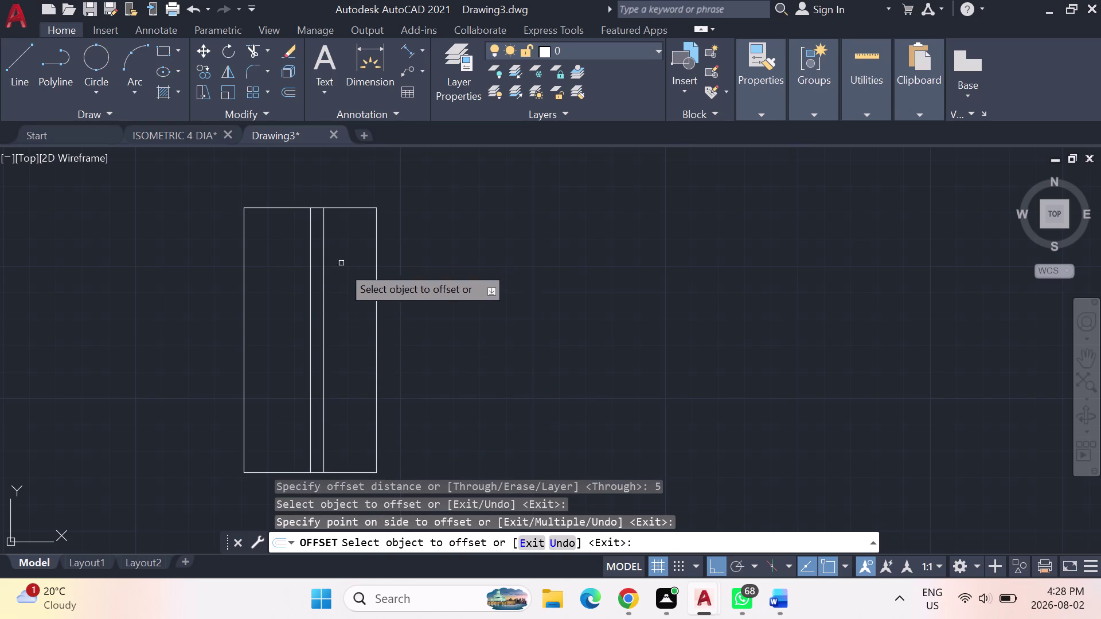
click(312, 270)
click(285, 272)
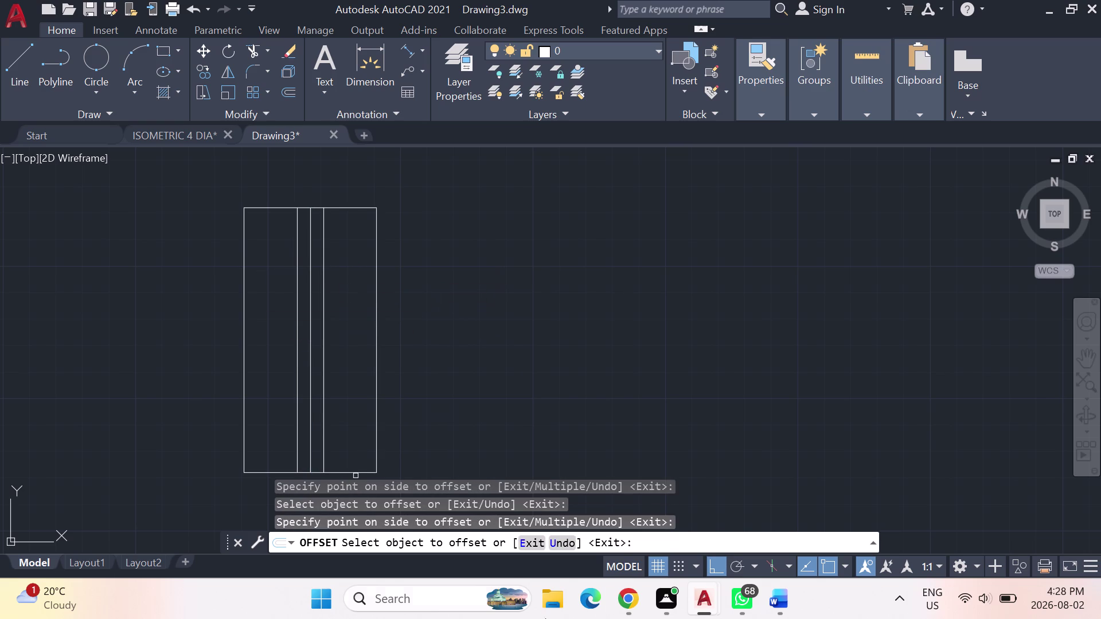
key(Escape)
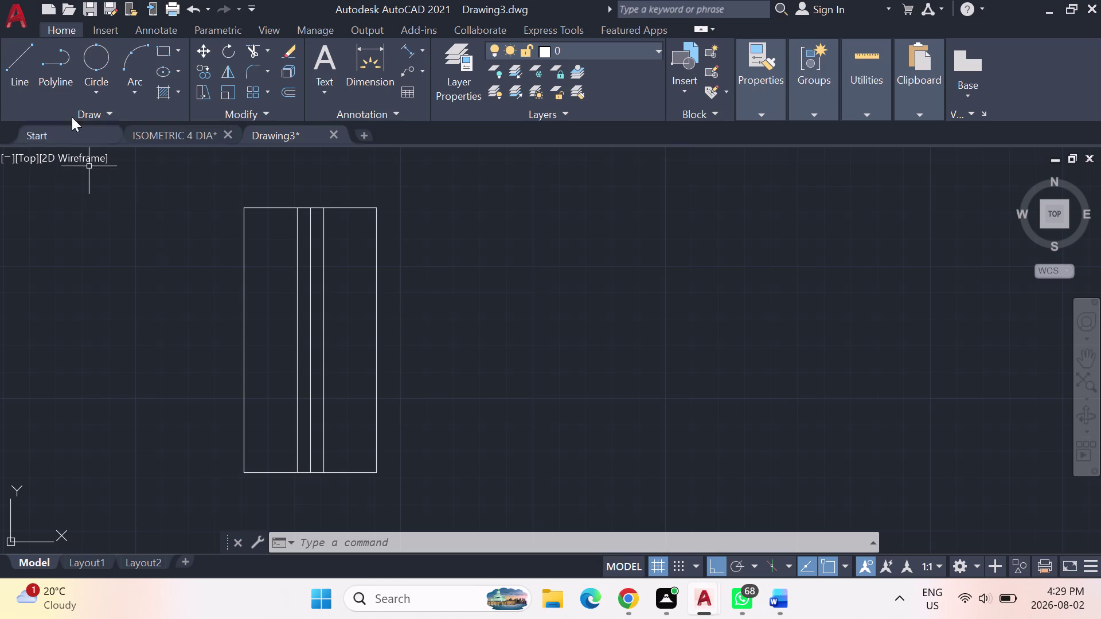
click(17, 71)
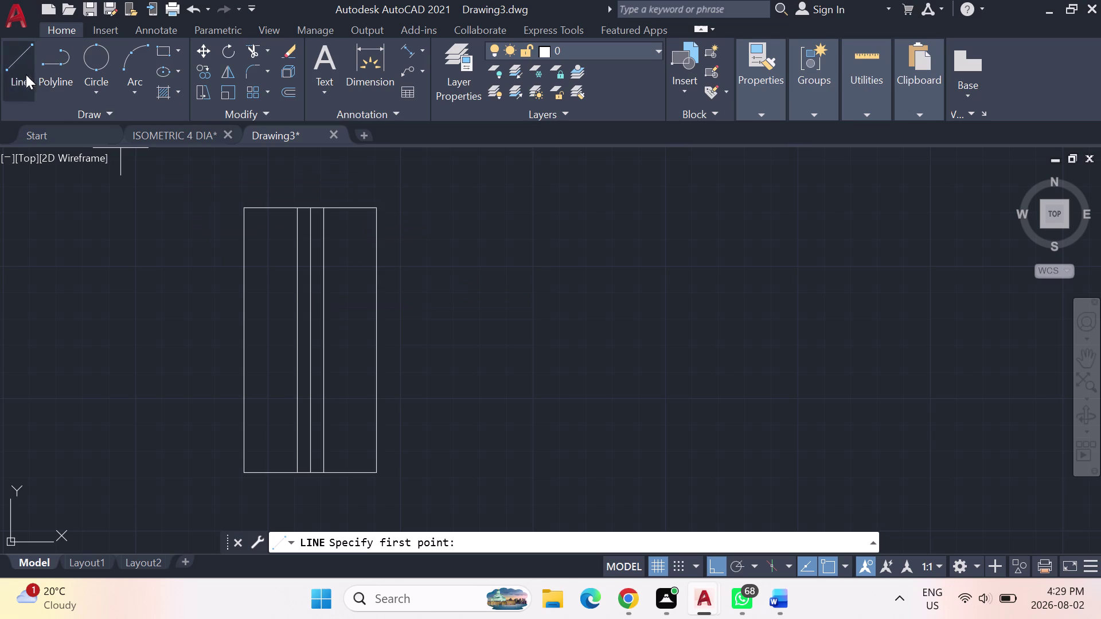
Start a 15-unit offset of the top edge, then abandon it.
key(Escape)
key(Escape)
key(Escape)
key(o)
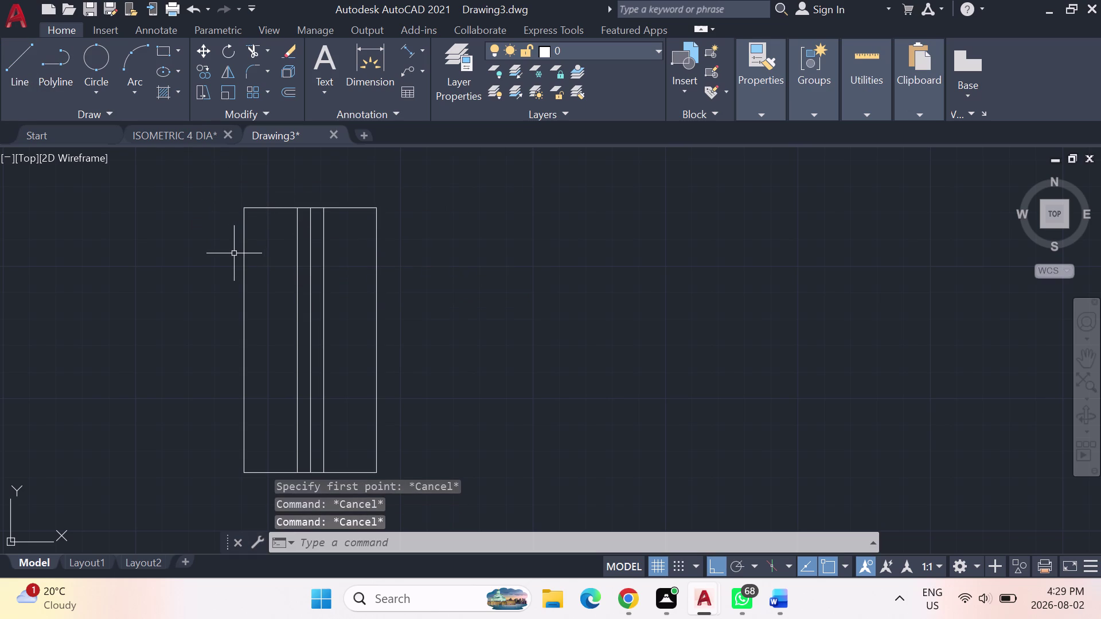
key(f)
key(f)
key(Return)
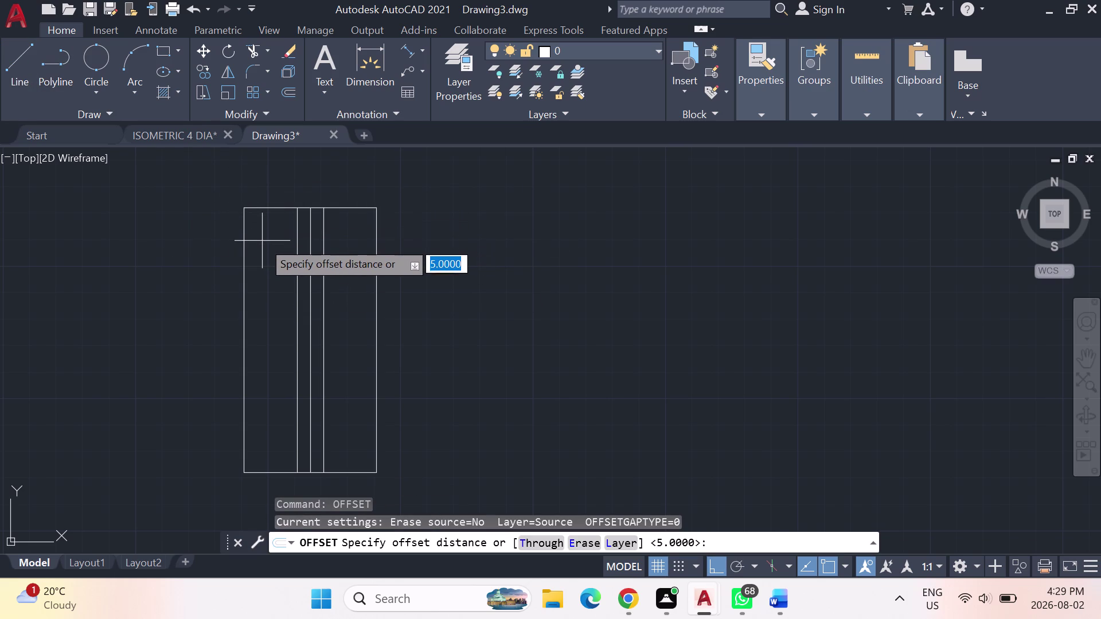
text(15)
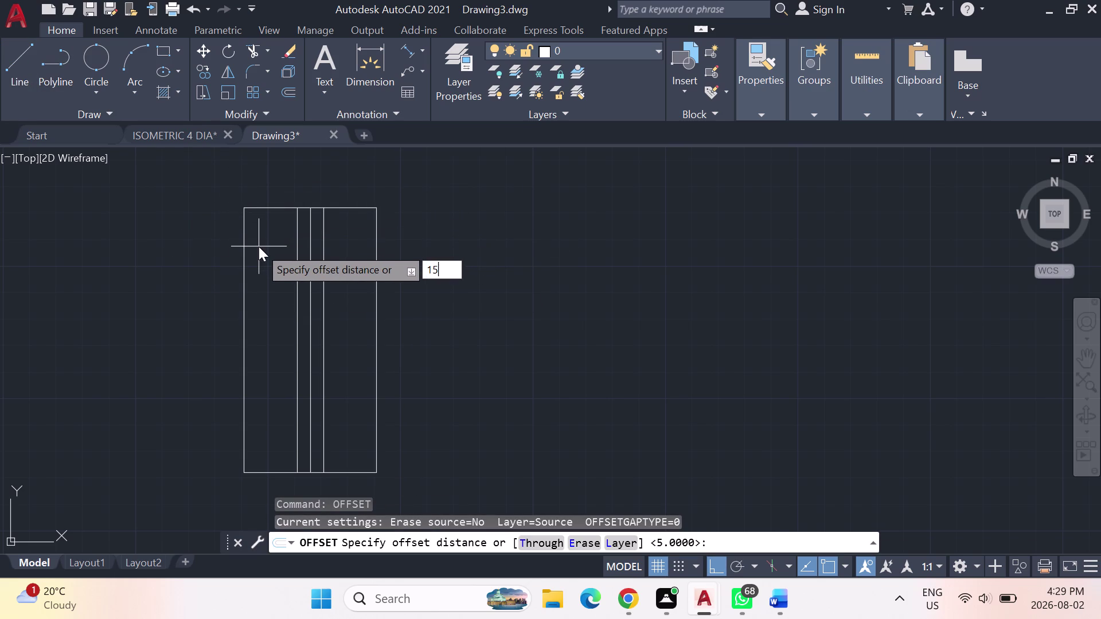
key(Return)
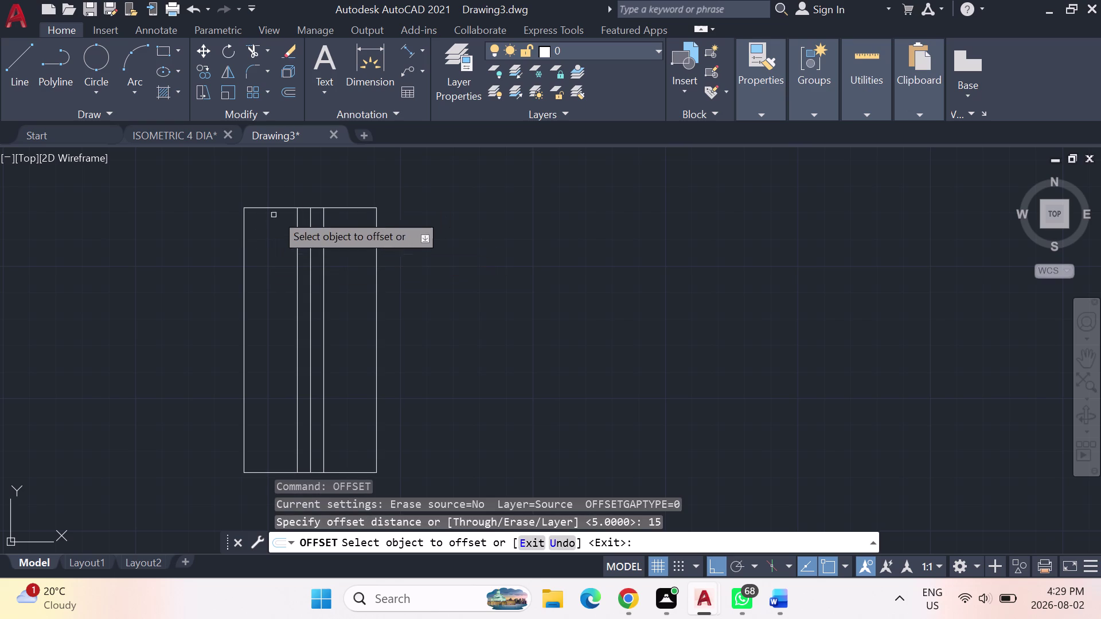
click(286, 208)
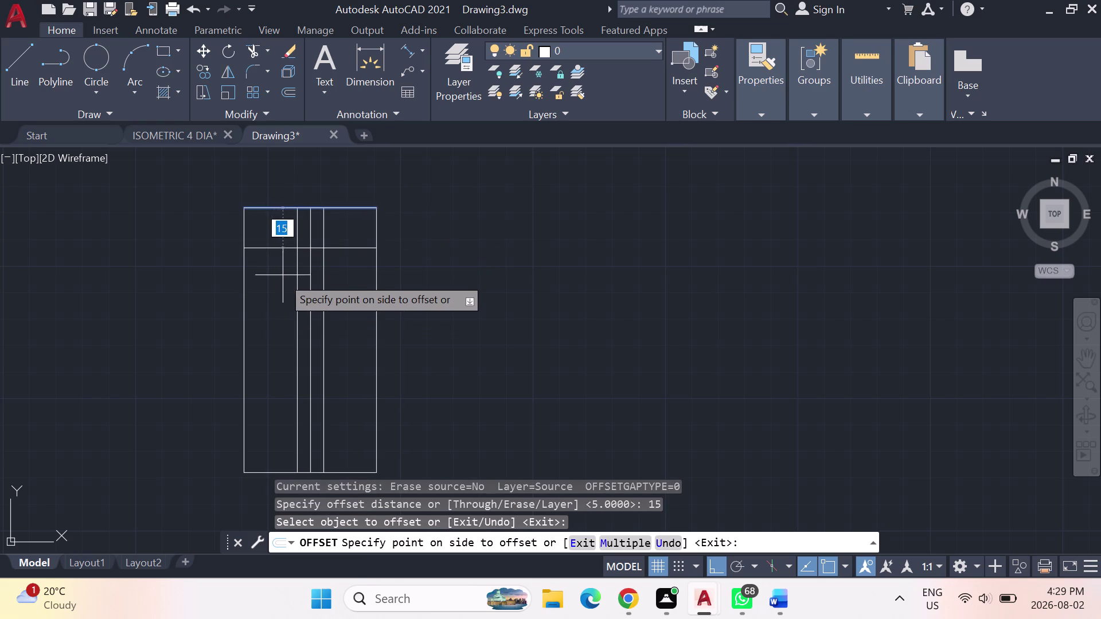
key(Escape)
key(Escape)
key(Escape)
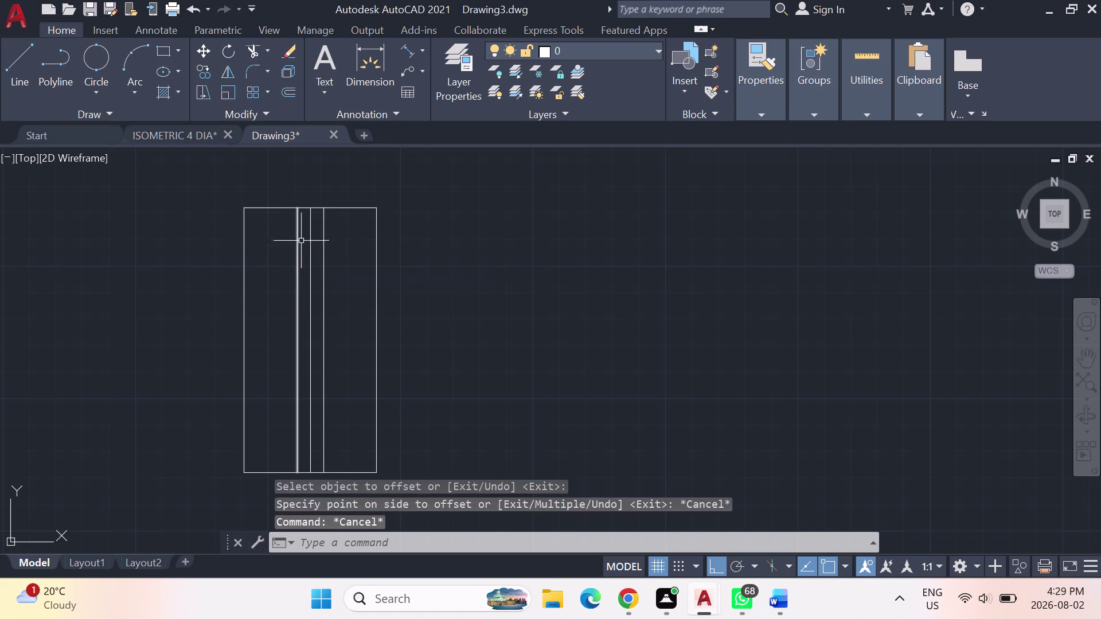
key(Escape)
key(Escape)
key(Escape)
Offset the rectangle's top edge 20 units downward.
text(off)
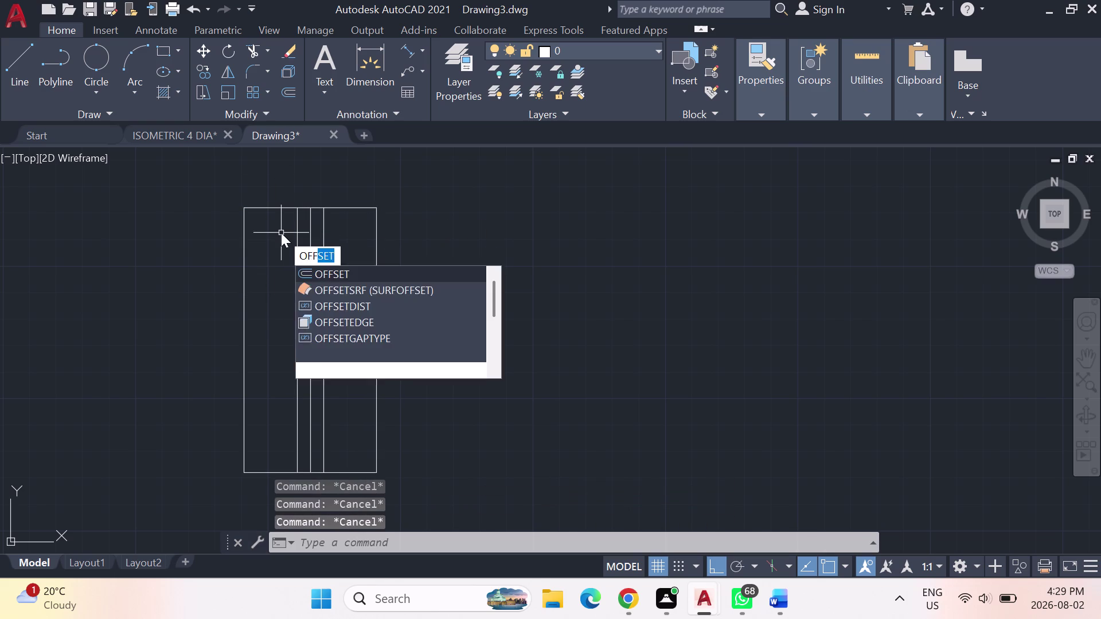
key(Return)
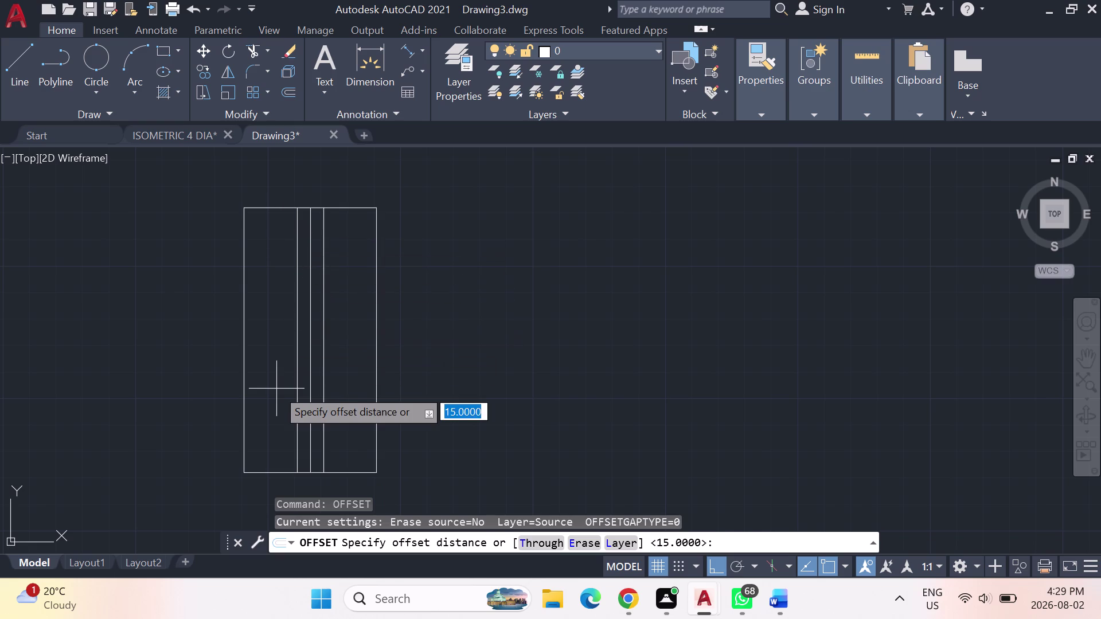
key(2)
key(0)
key(Return)
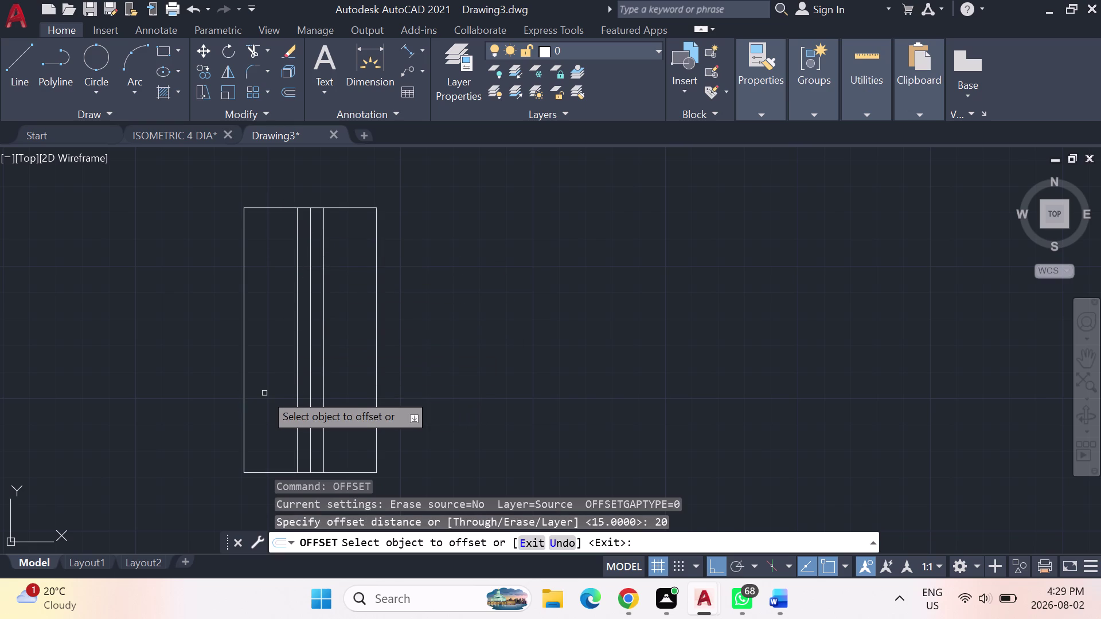
click(281, 207)
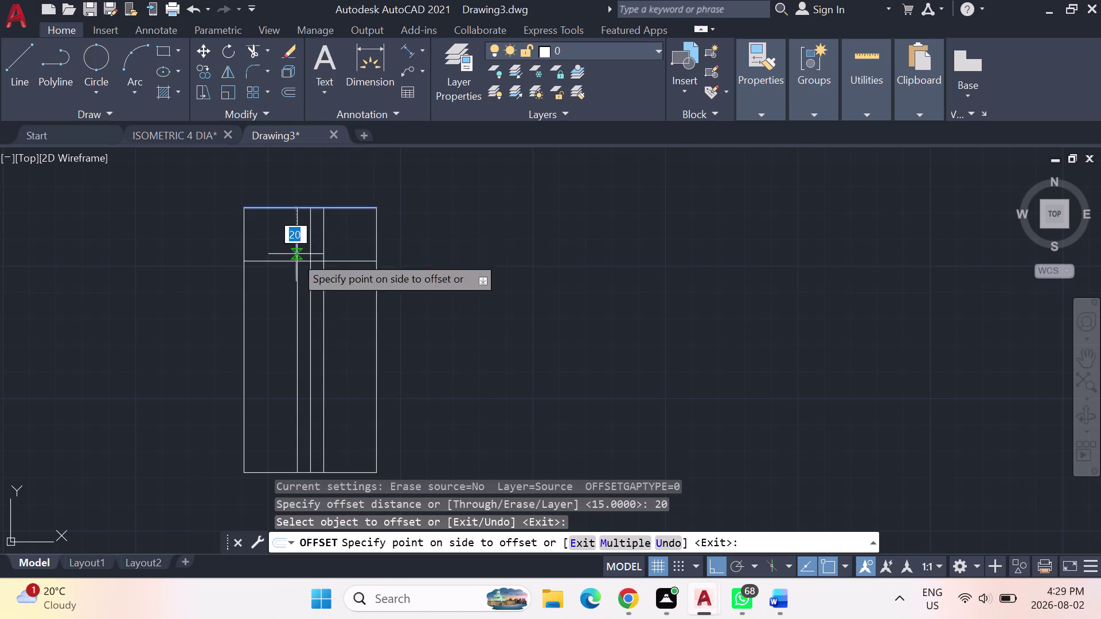
click(288, 294)
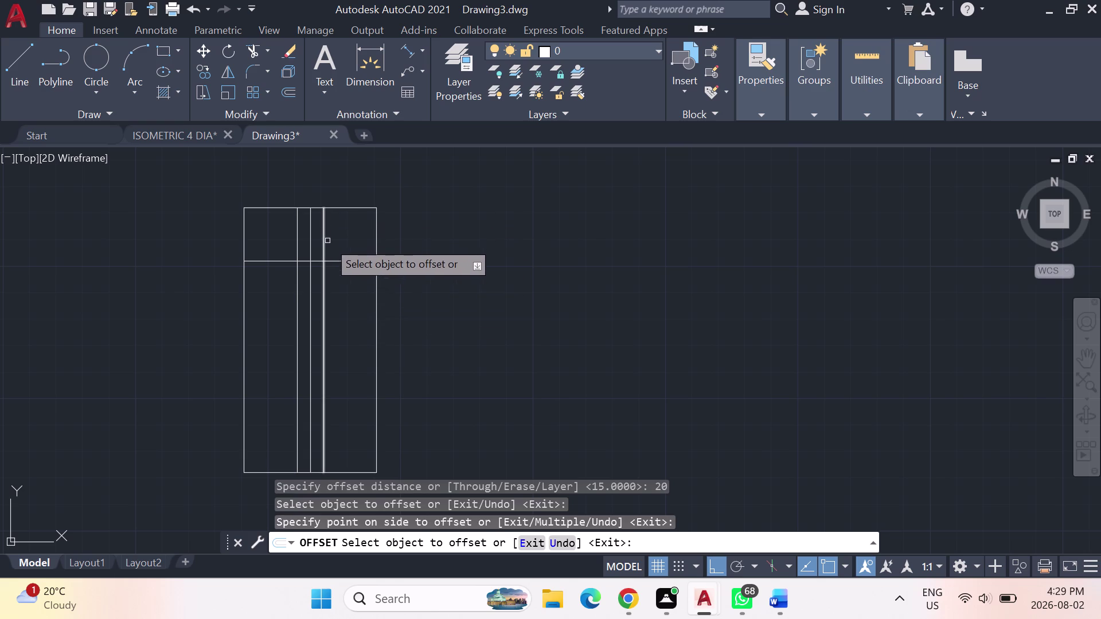
key(Escape)
key(Escape)
key(Escape)
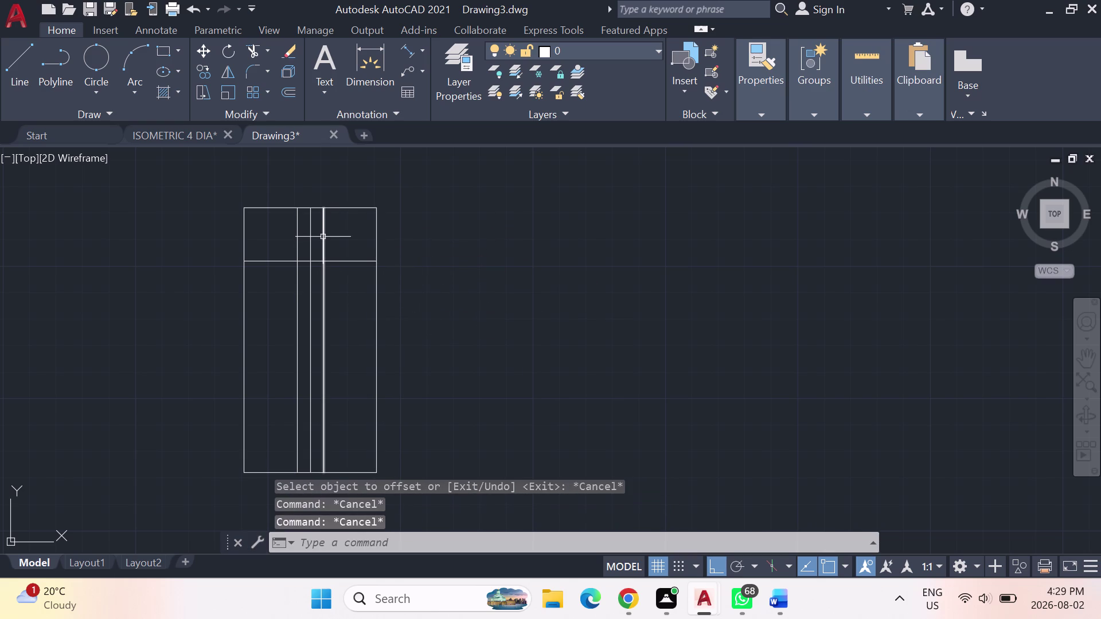
key(Escape)
key(Escape)
key(Escape)
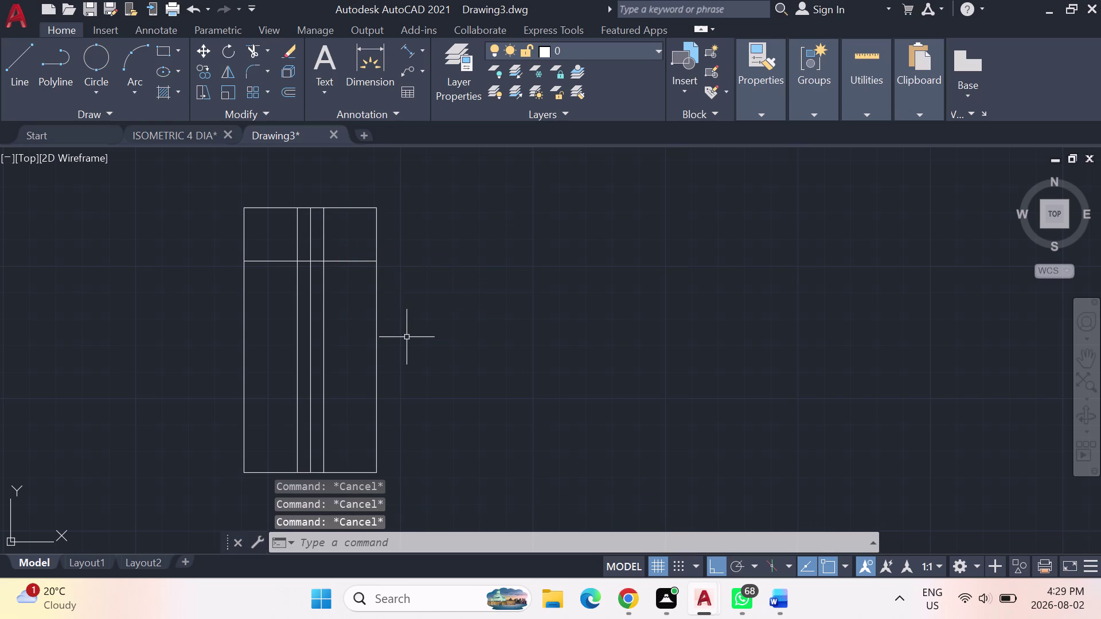
Trim the two 5-unit offset lines below the horizontal line.
text(trim)
key(Return)
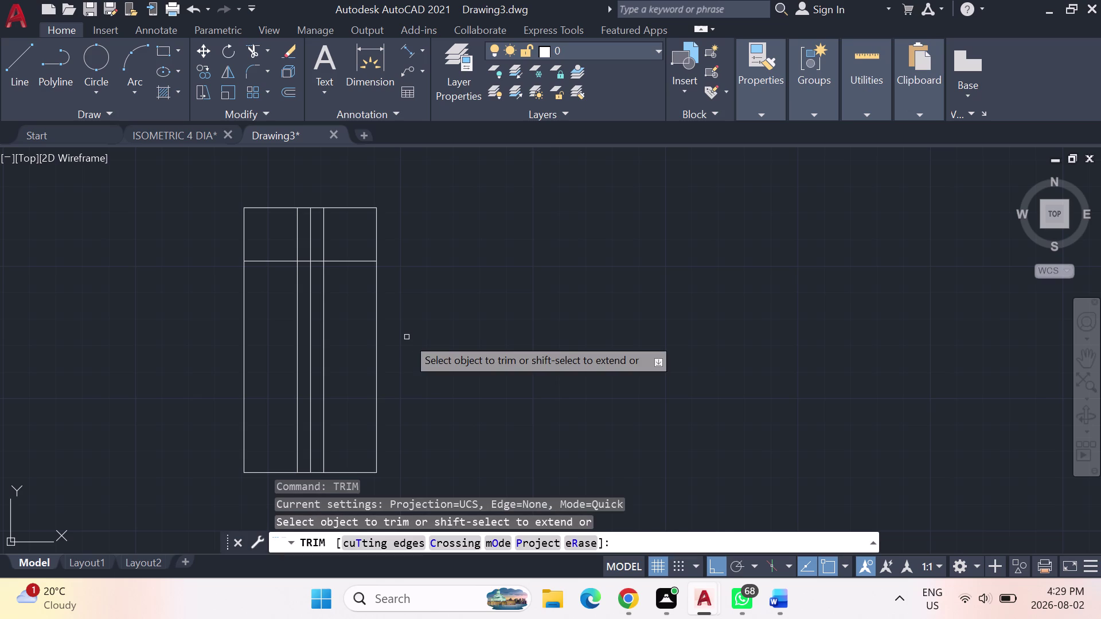
click(294, 361)
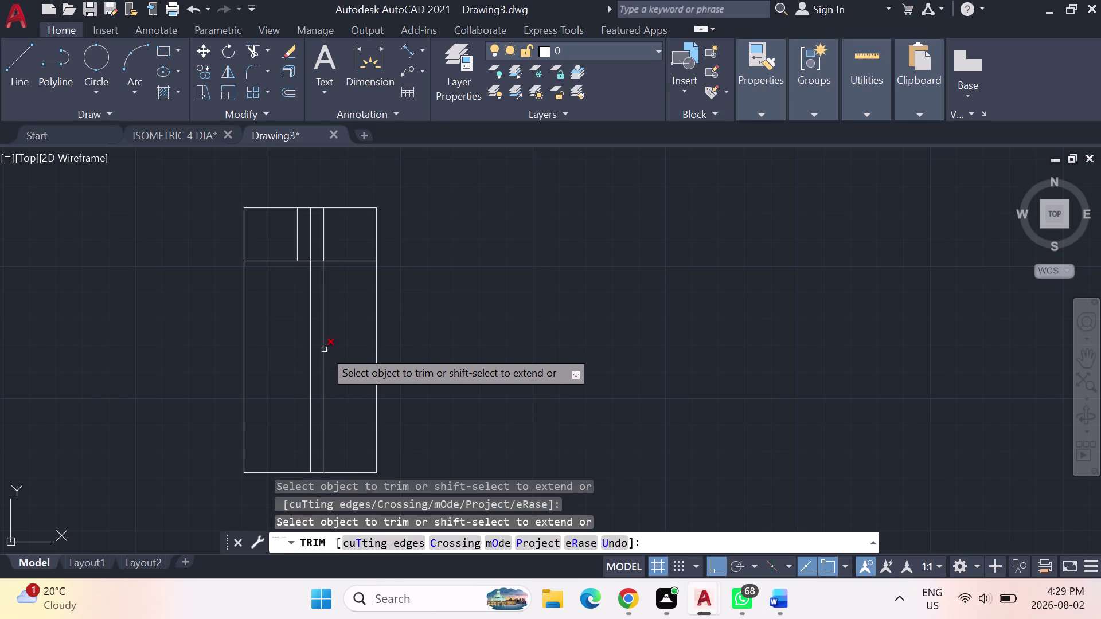
click(324, 350)
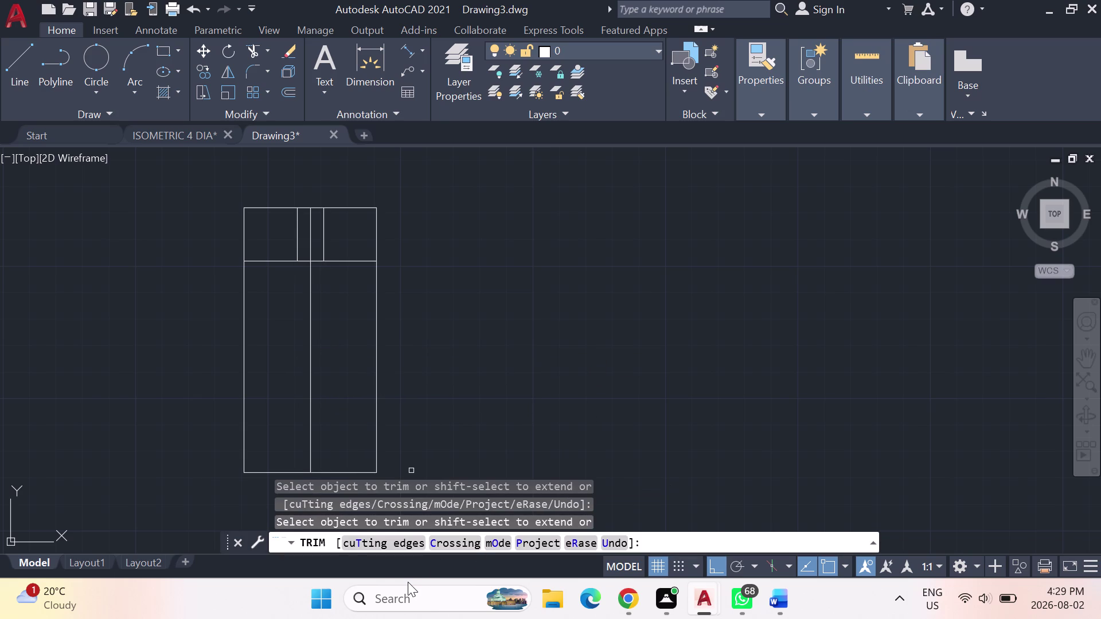
click(13, 57)
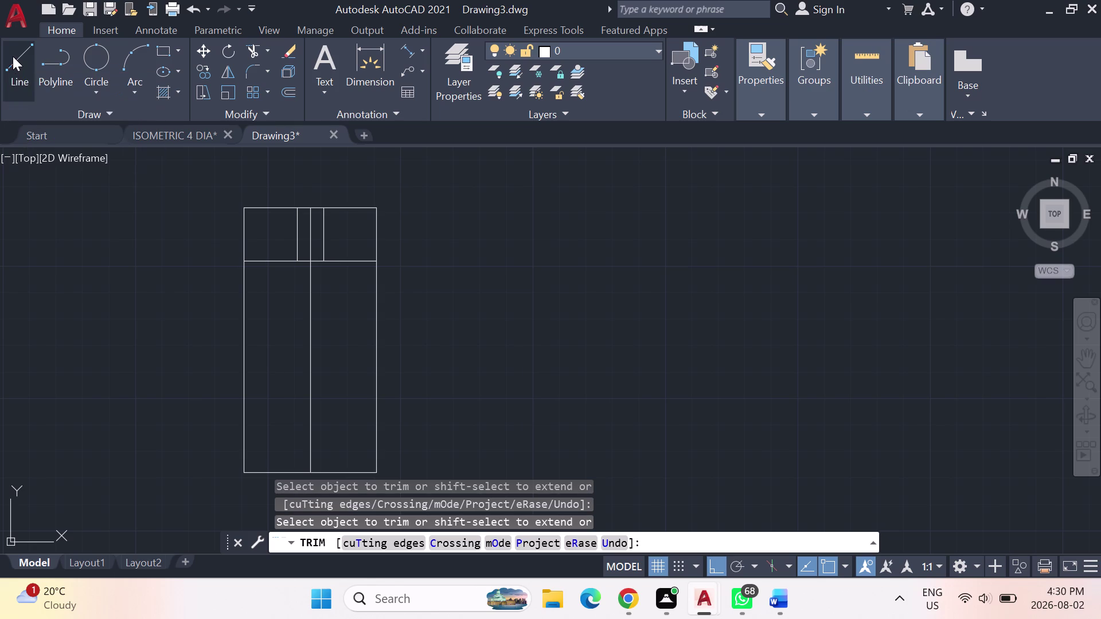
click(311, 472)
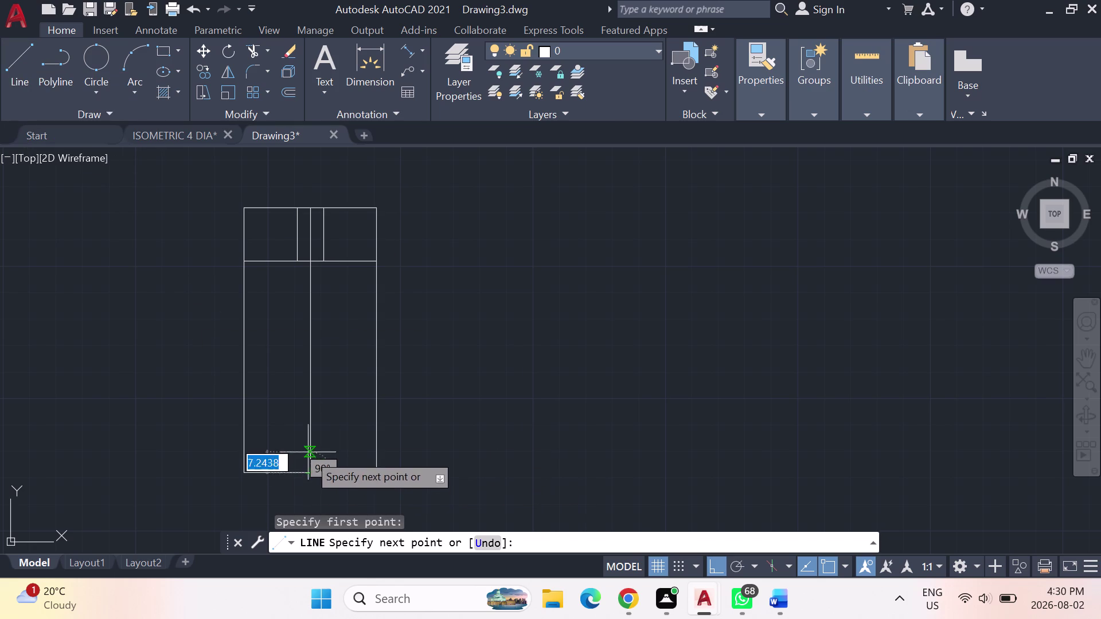
click(310, 426)
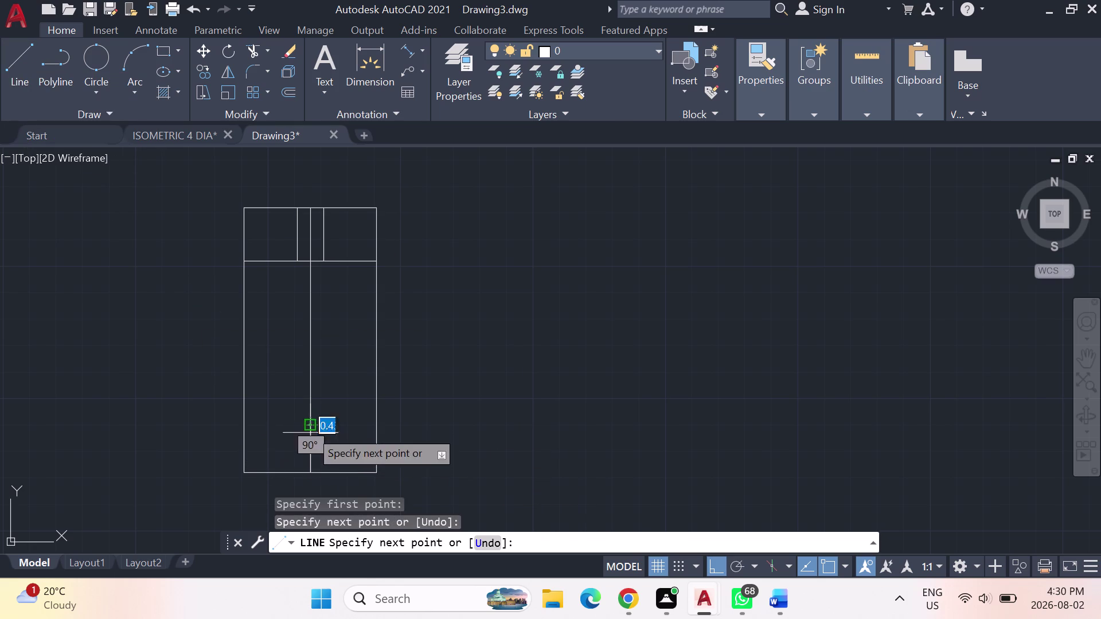
key(Escape)
click(312, 339)
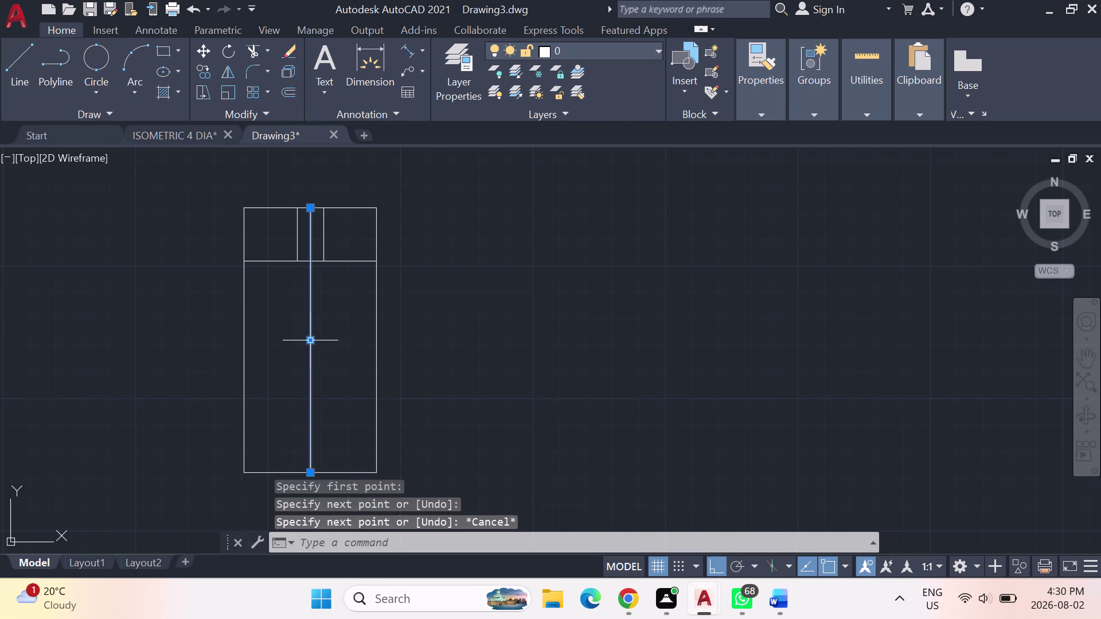
key(Delete)
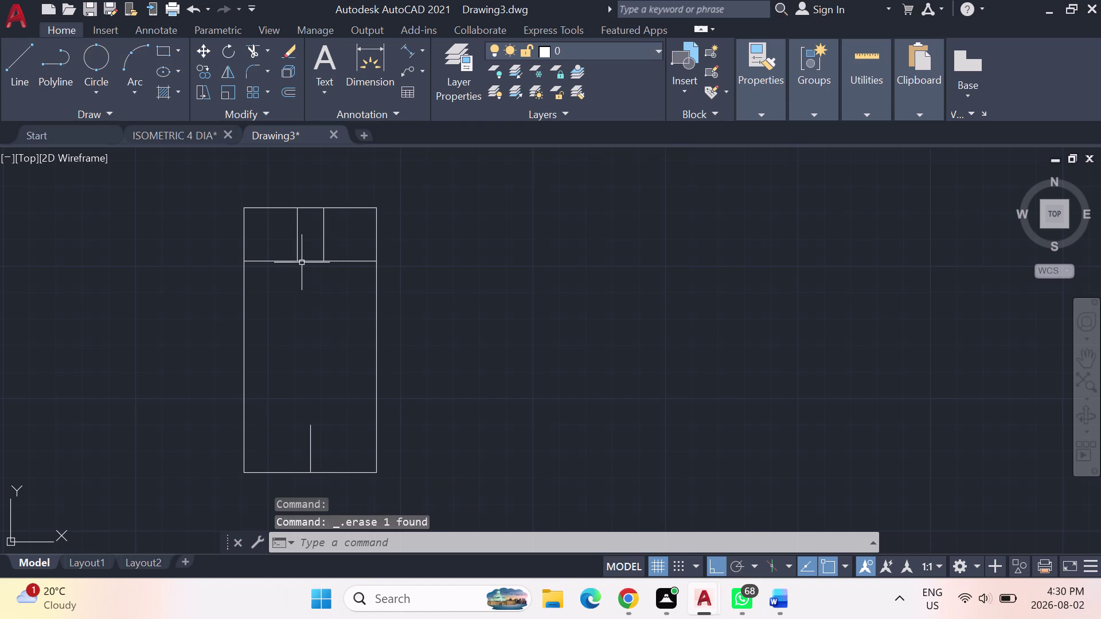
click(13, 65)
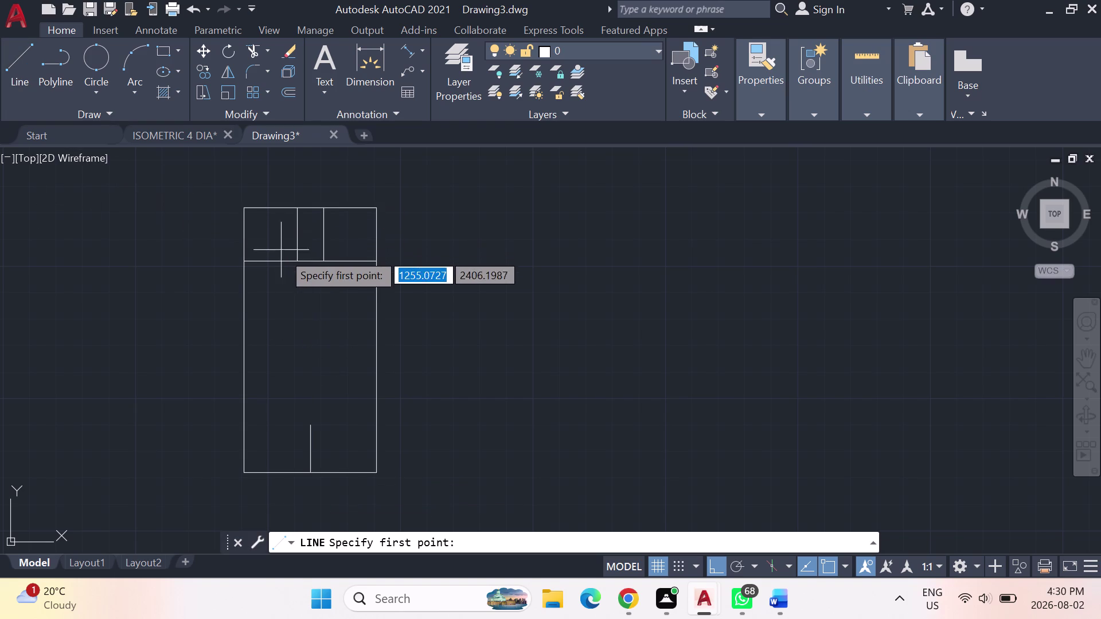
click(297, 261)
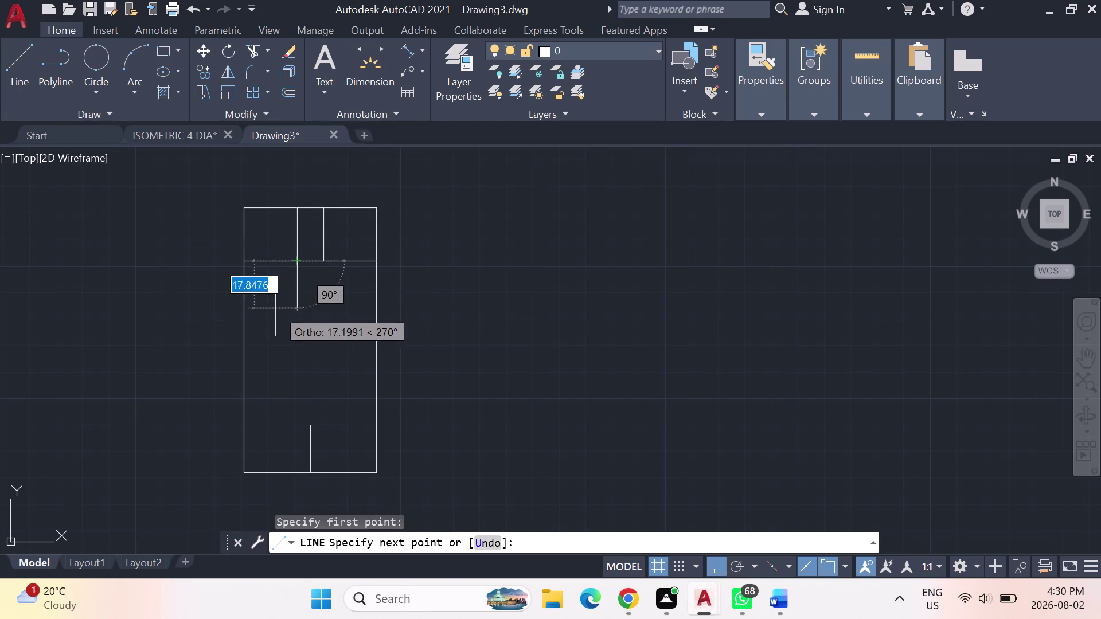
click(712, 566)
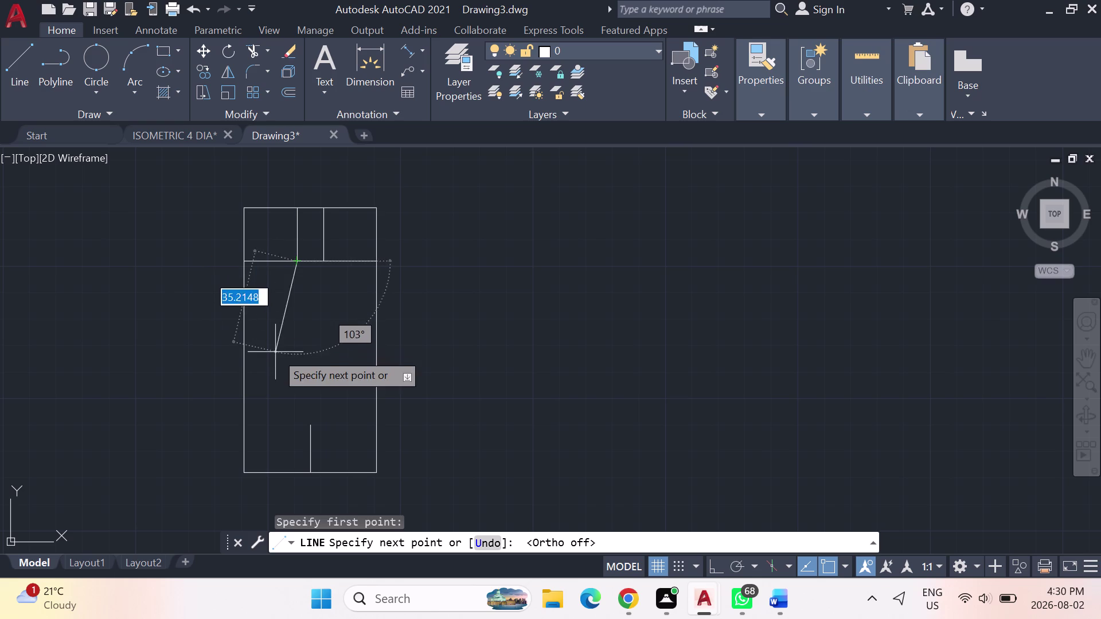
key(Escape)
click(29, 54)
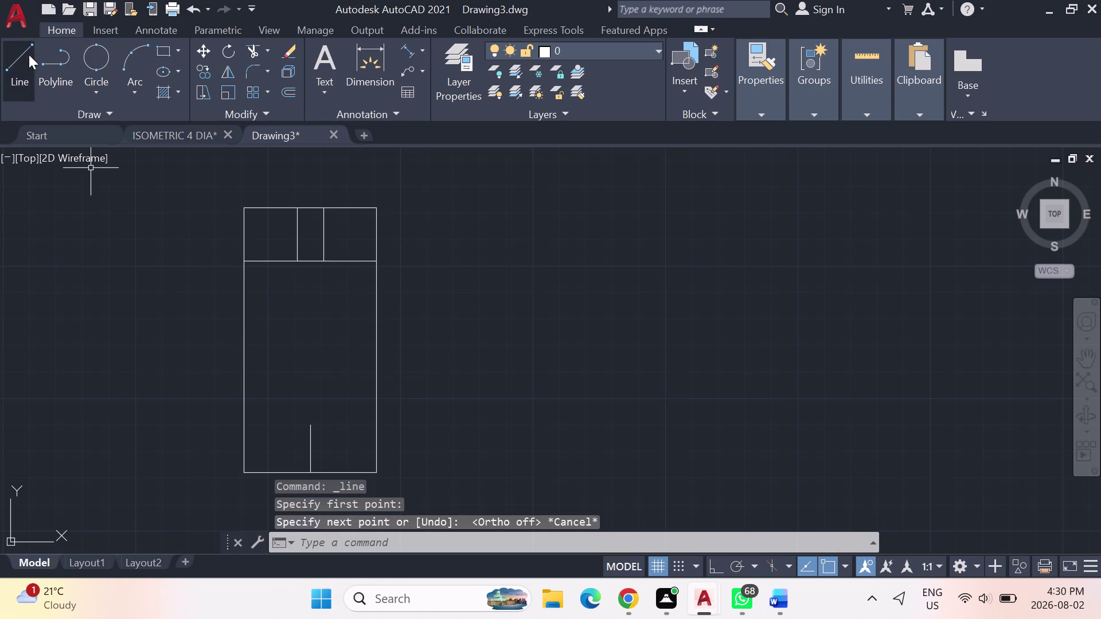
click(311, 260)
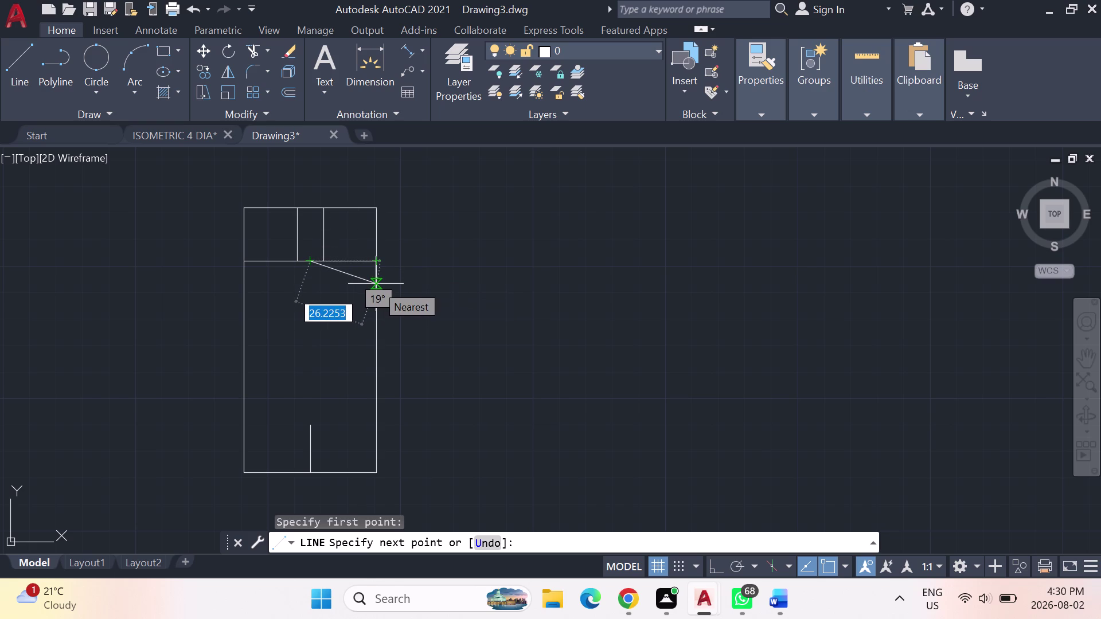
key(Escape)
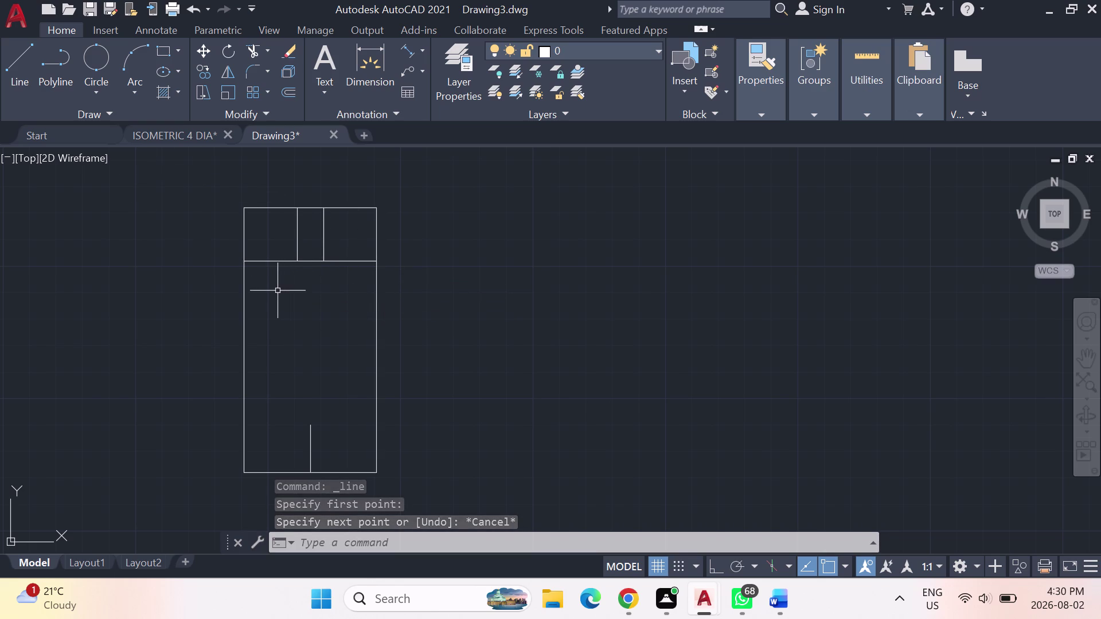
key(Escape)
key(Escape)
Offset the line under the top boxes 10 units downward to form the band.
text(of)
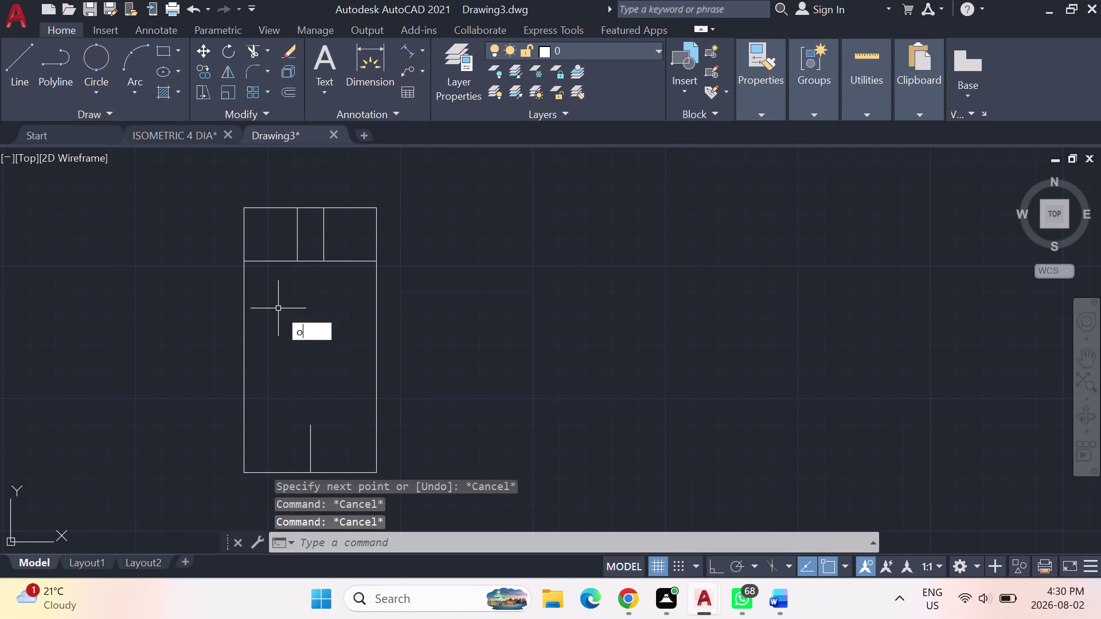
text(f)
key(Return)
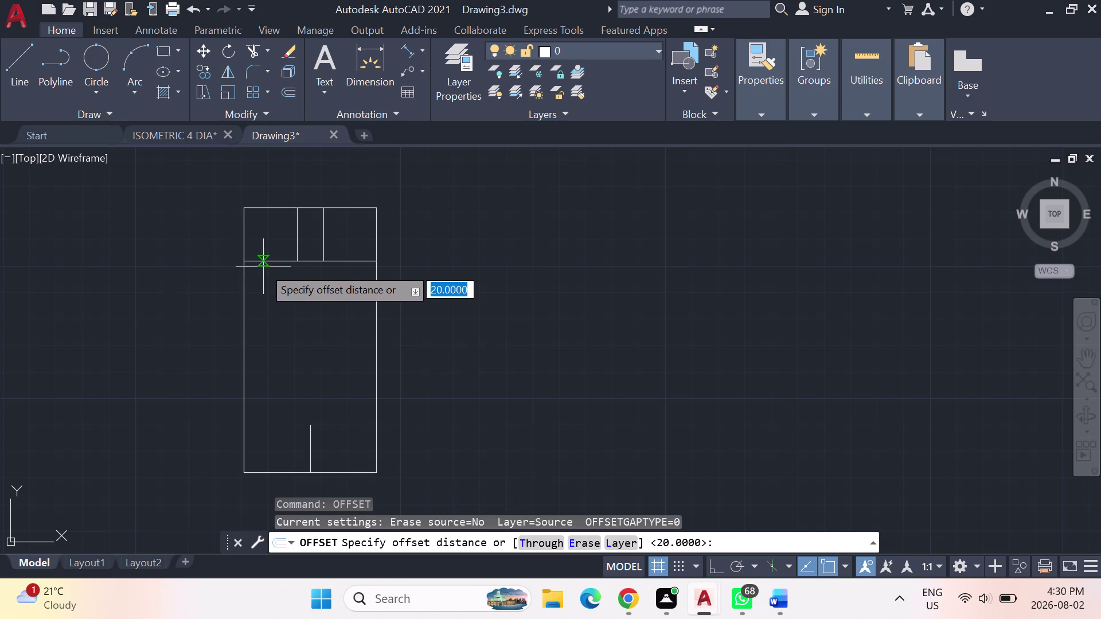
text(10)
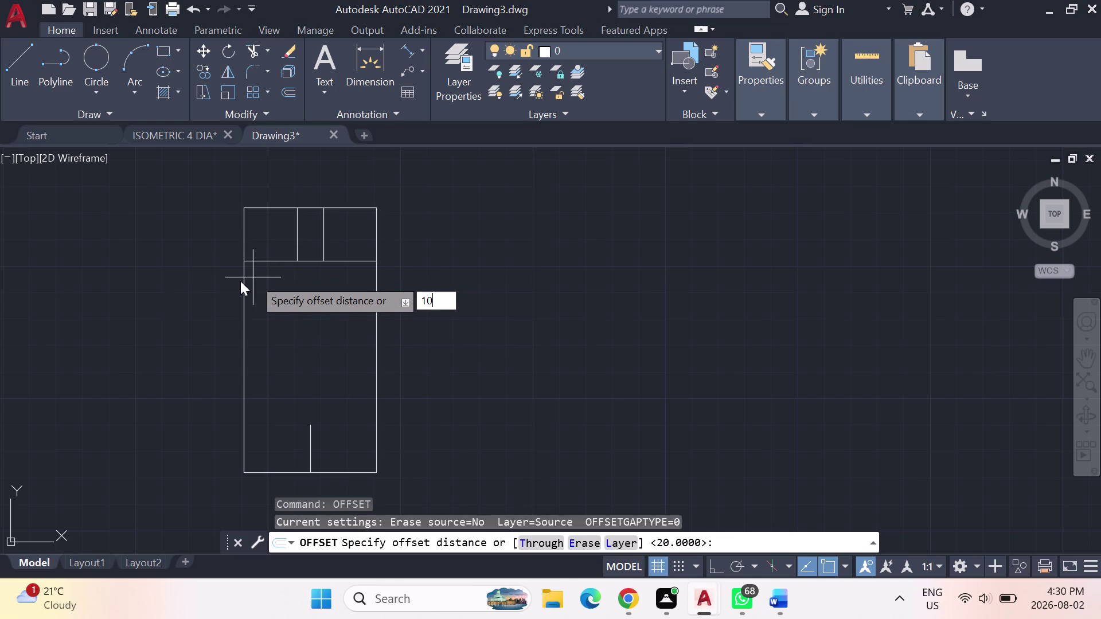
key(Return)
click(267, 262)
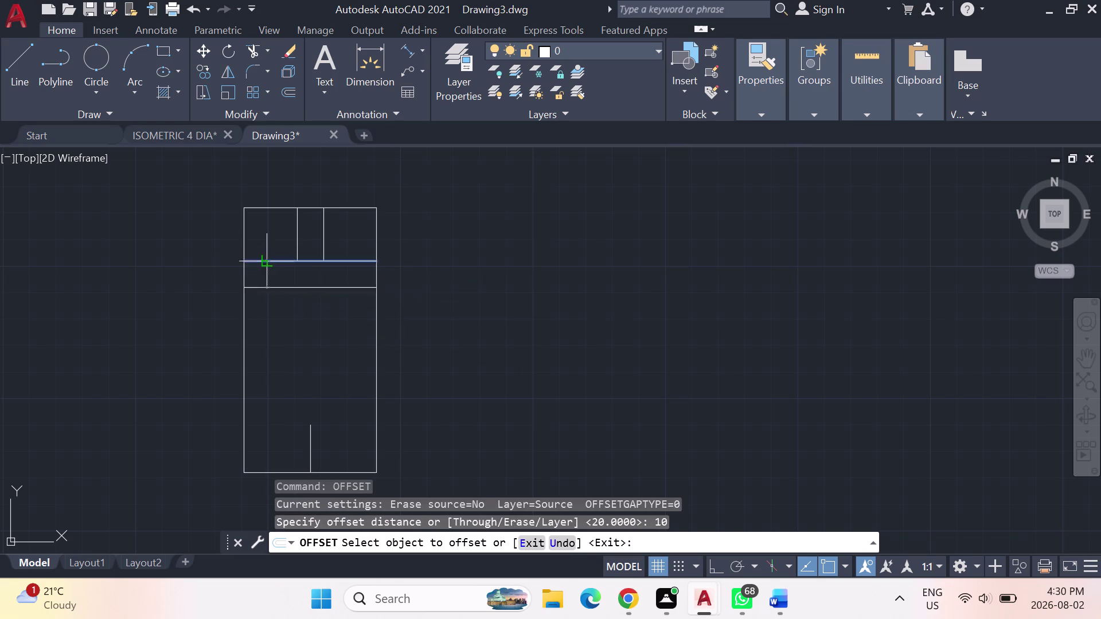
click(285, 301)
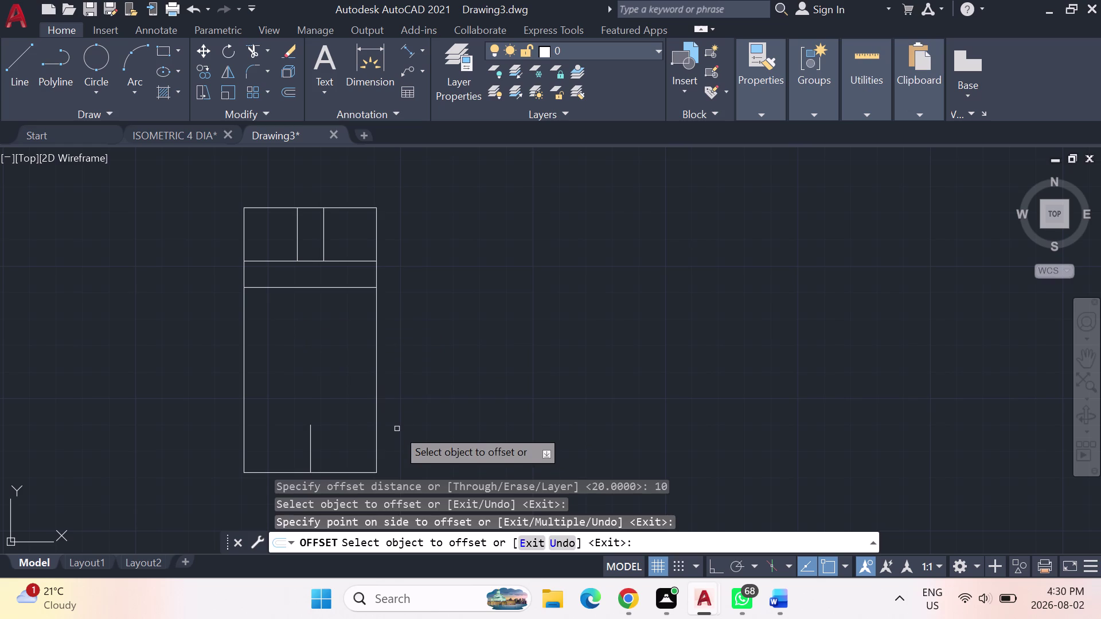
key(Escape)
Draw two sloping lines from the band's top centre to its lower left and right corners.
key(Escape)
click(19, 55)
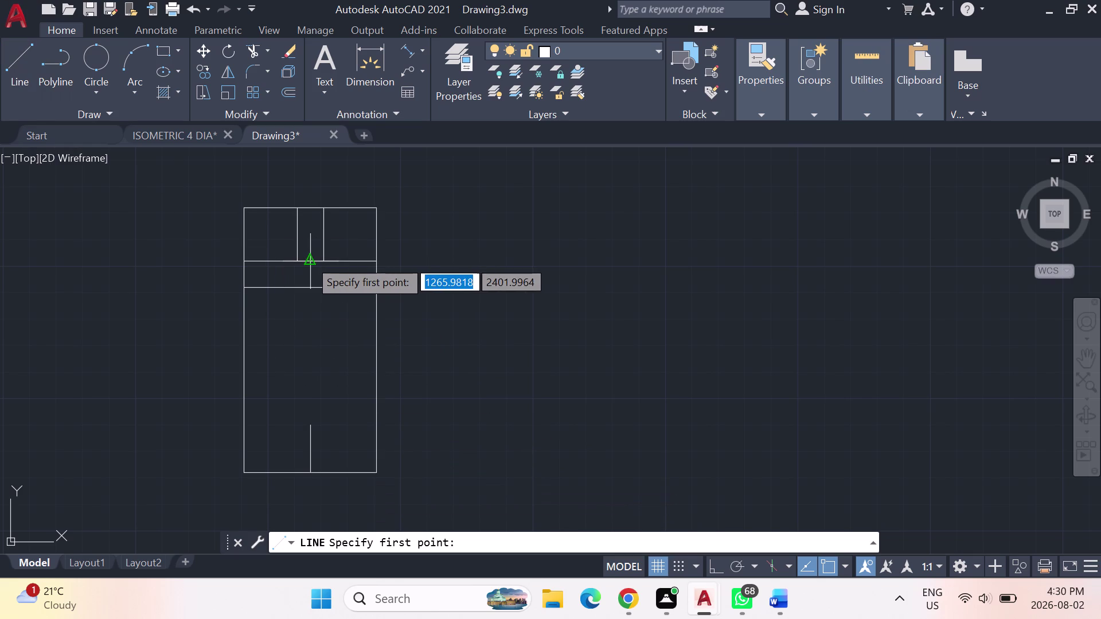
click(309, 261)
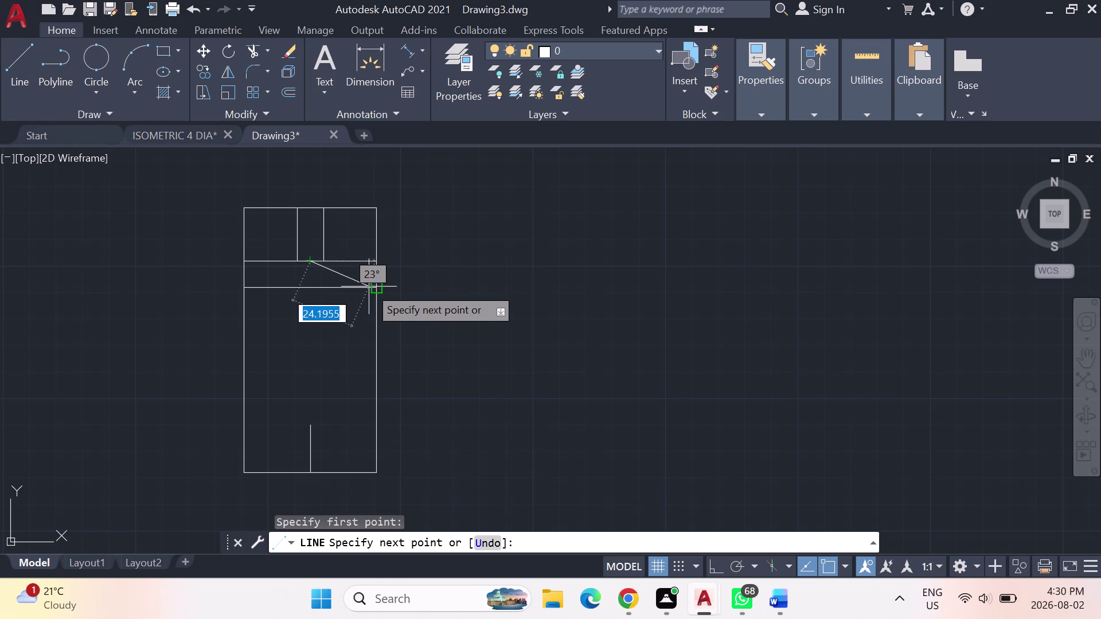
click(376, 290)
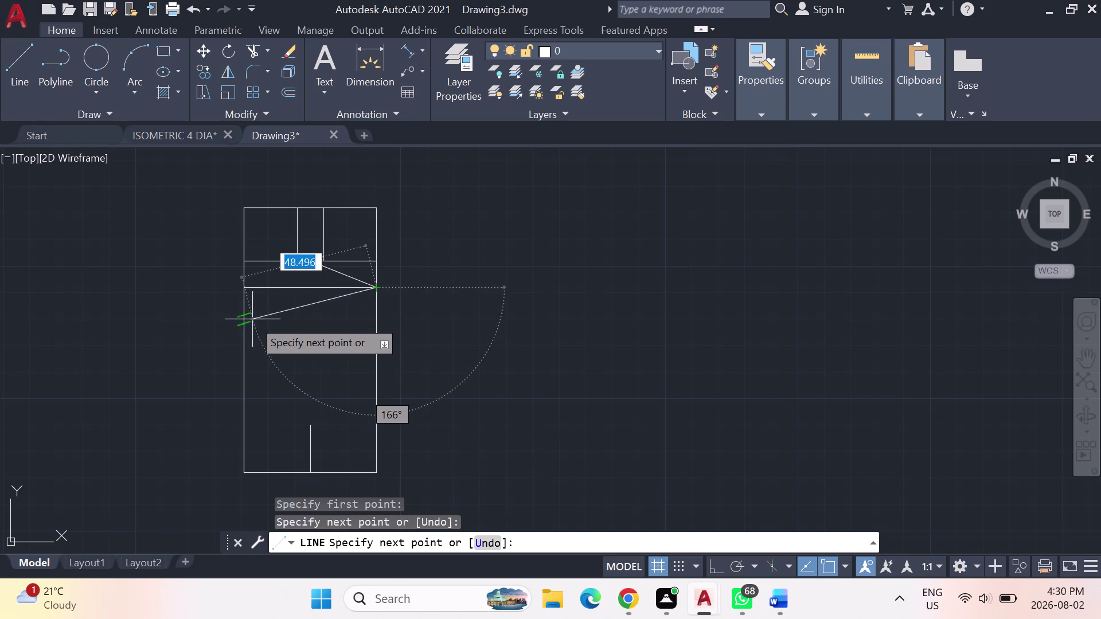
key(Escape)
click(18, 67)
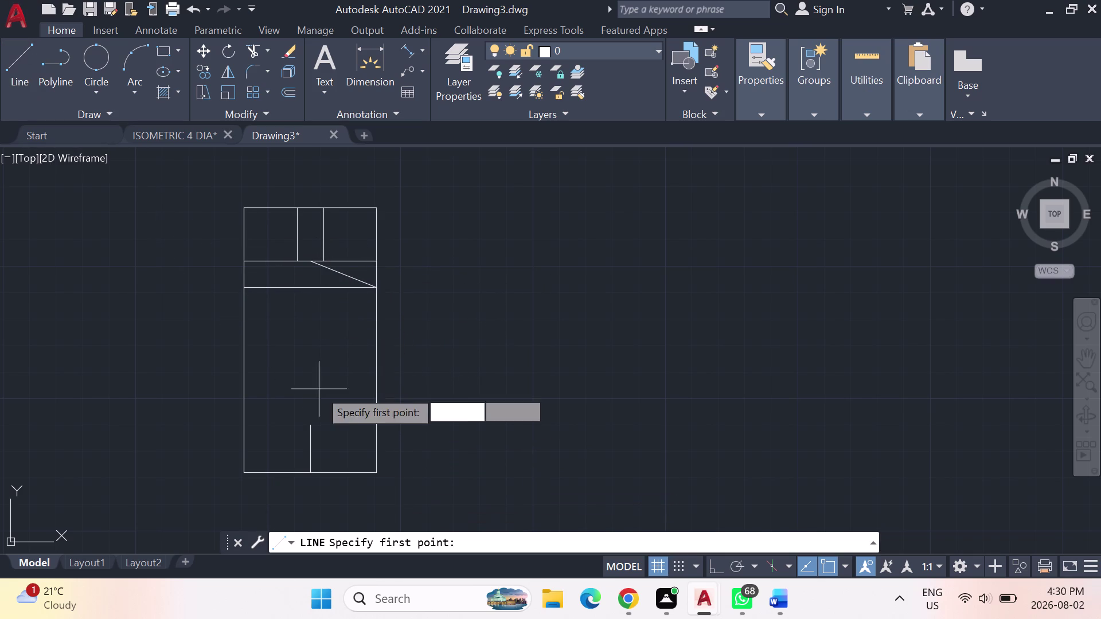
click(310, 265)
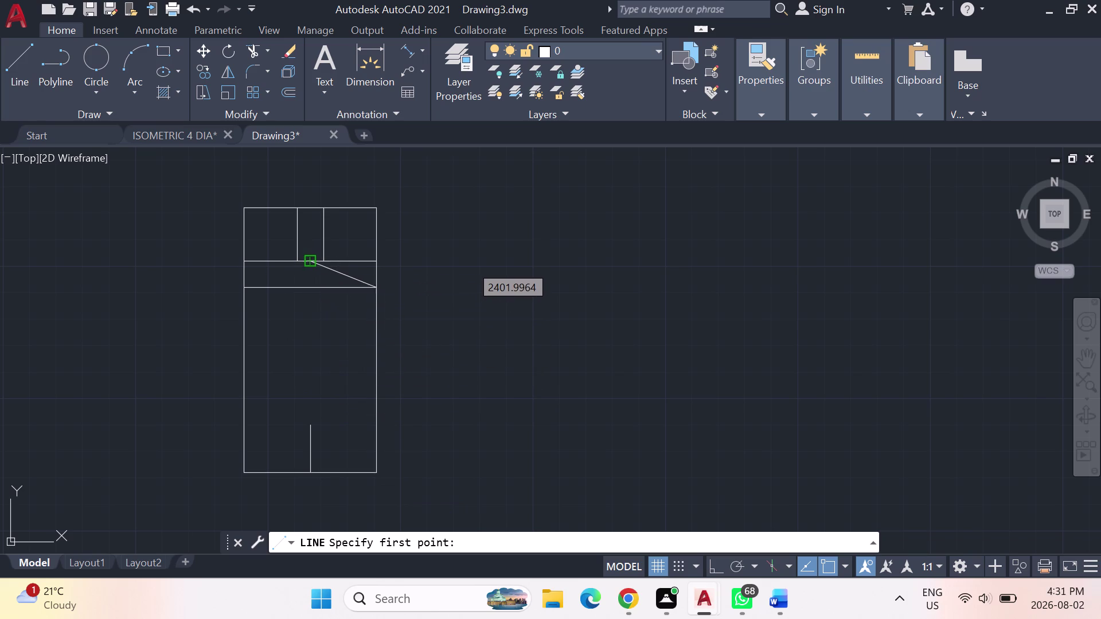
click(243, 288)
key(Escape)
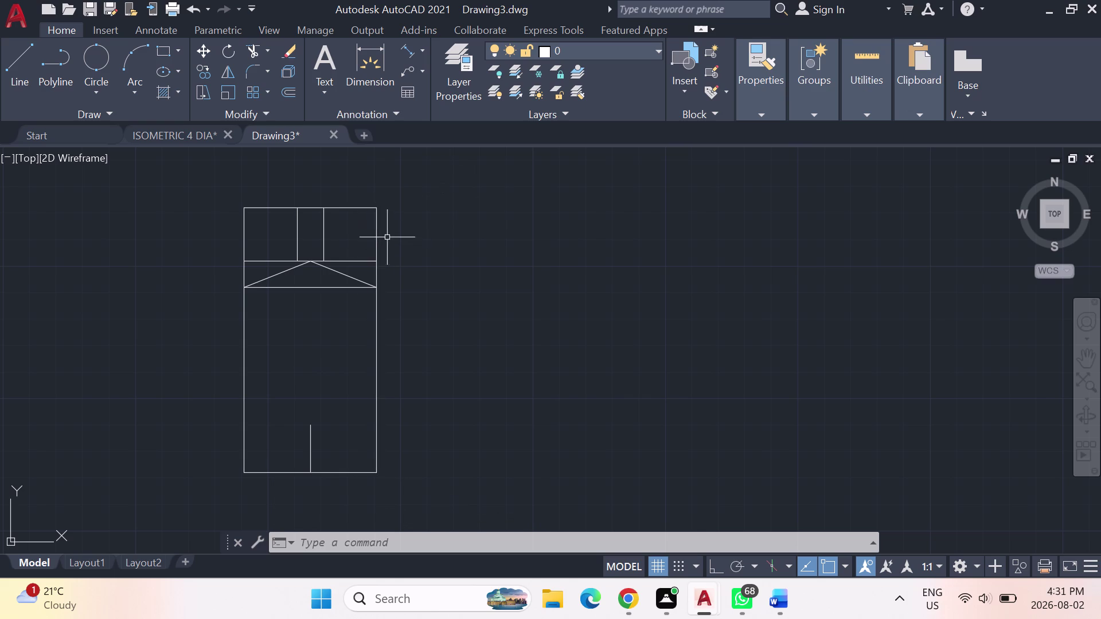
click(341, 271)
Delete both sloping lines and offset the band's lower line 5 units upward.
click(289, 270)
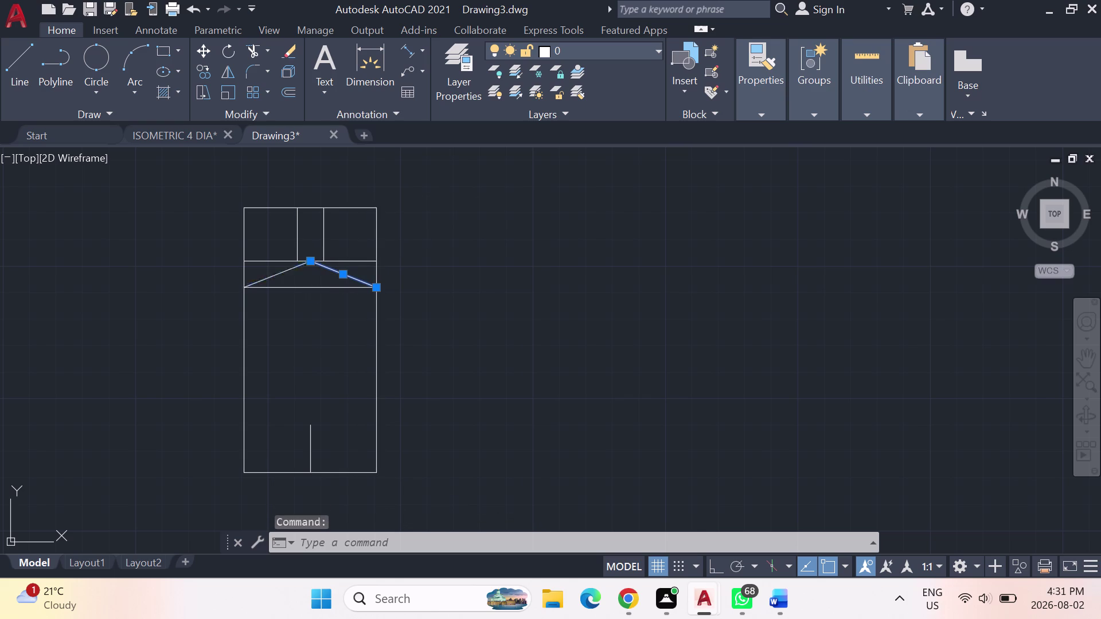
key(Delete)
text(o)
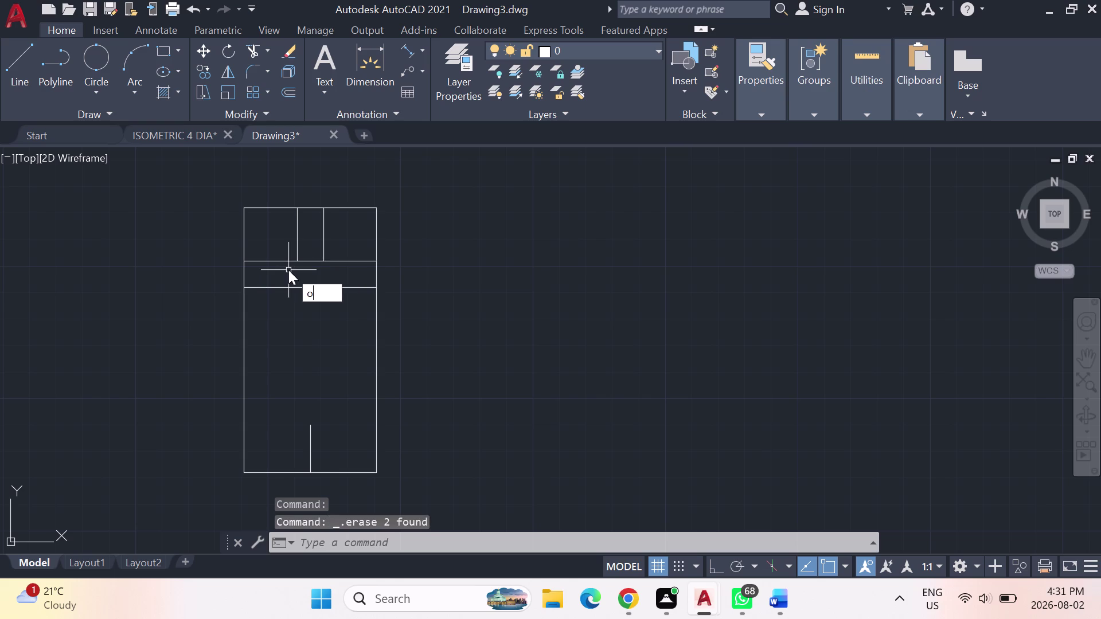
text(ff)
key(Return)
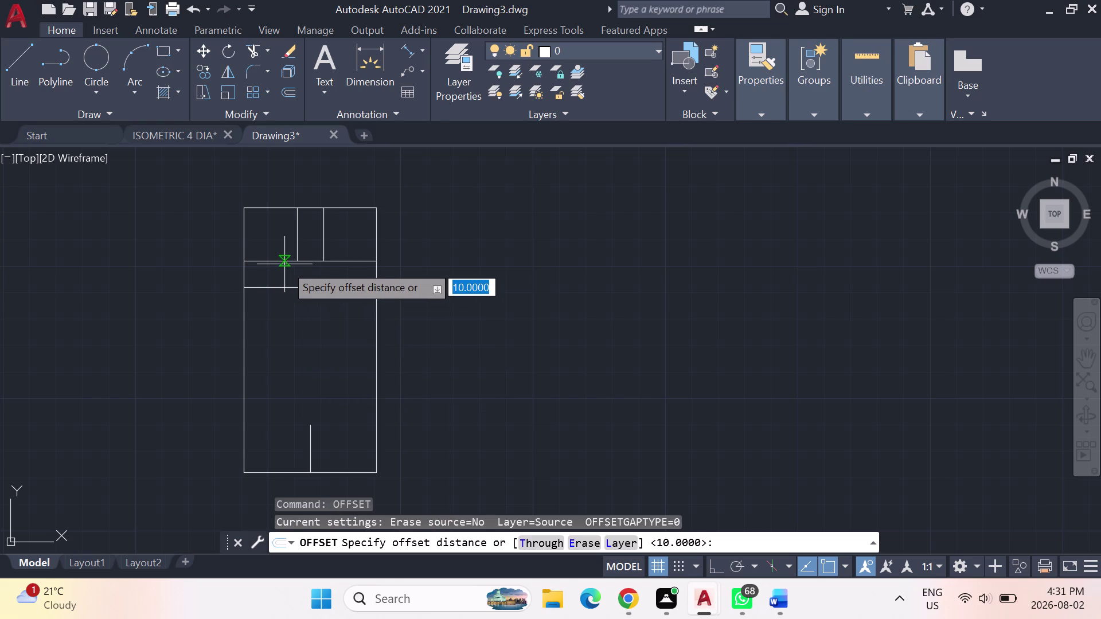
key(5)
key(Return)
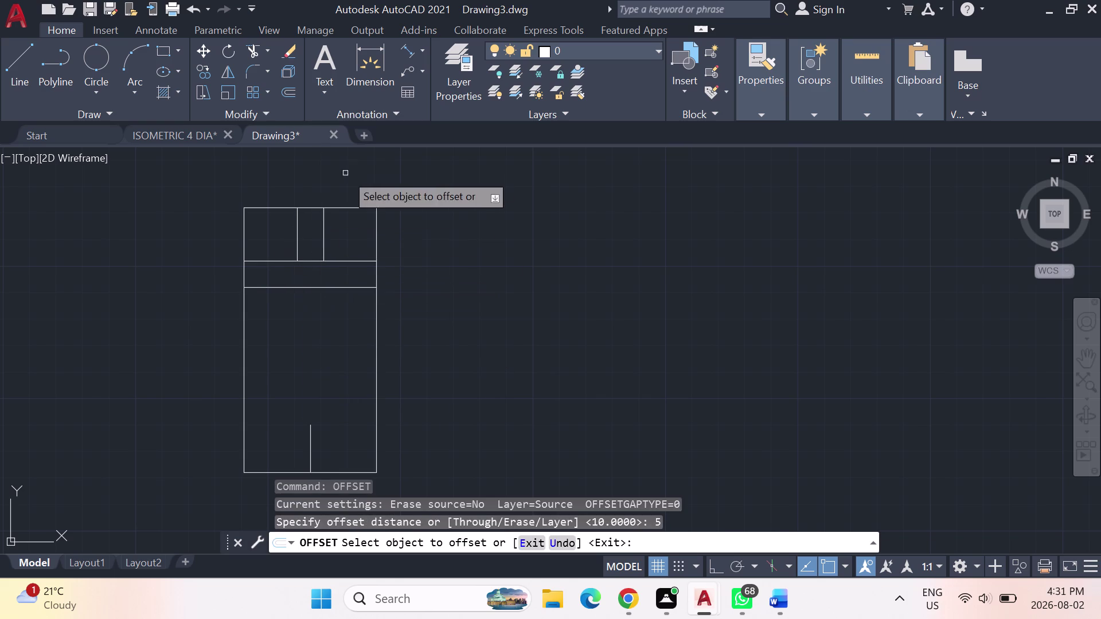
click(320, 289)
click(325, 275)
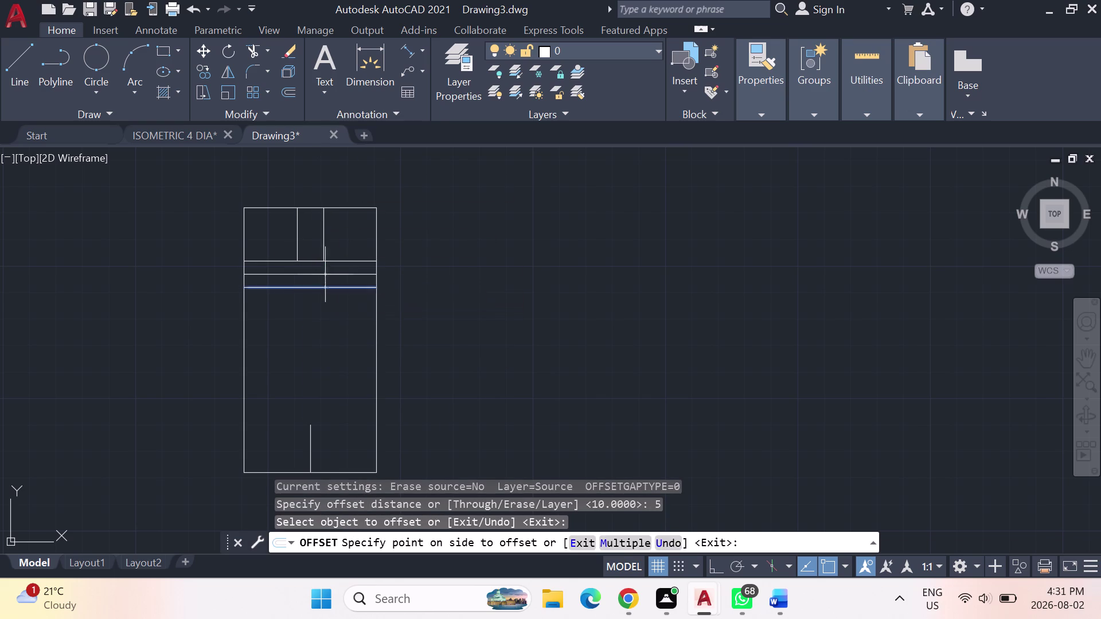
key(Escape)
key(Escape)
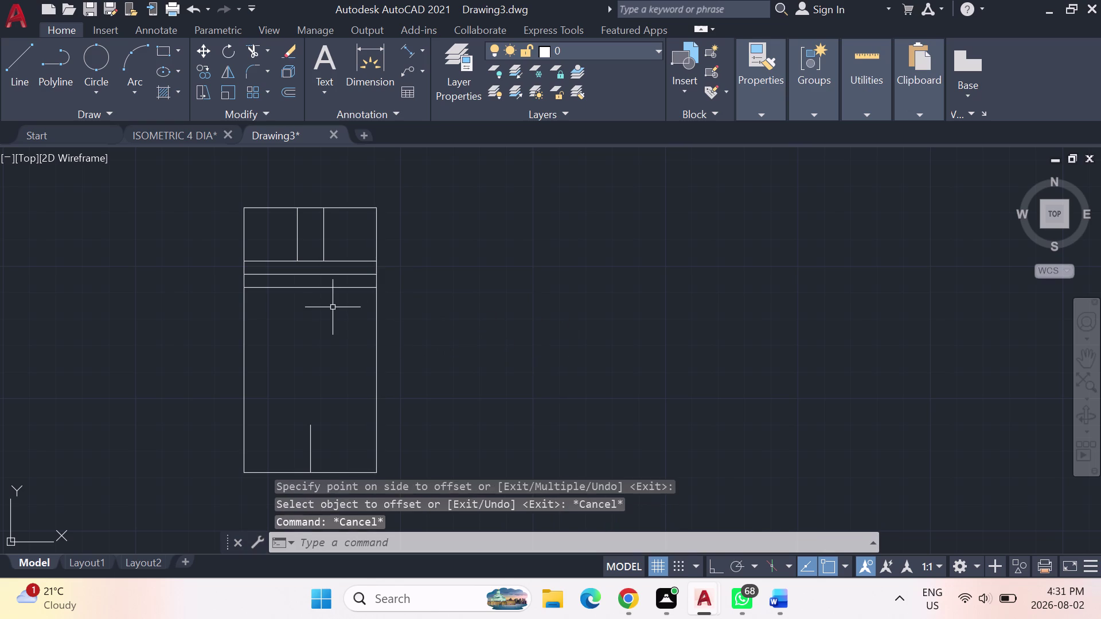
Erase the band's old lower line.
key(Escape)
click(335, 288)
key(Delete)
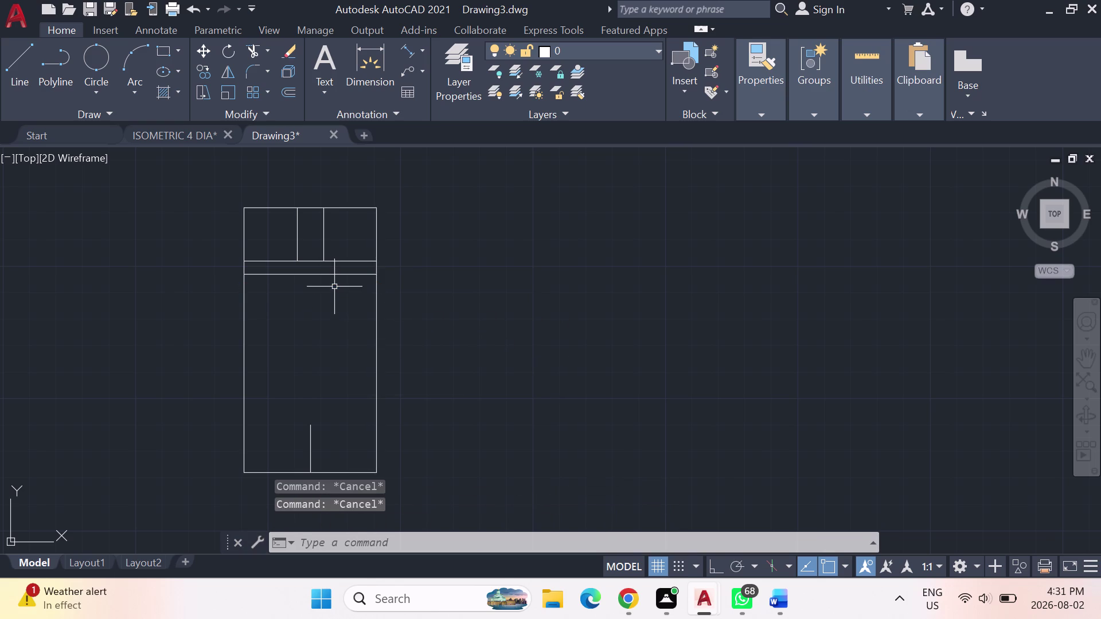
Redraw the two sloping lines from the band's top centre to the narrower band's ends.
click(21, 58)
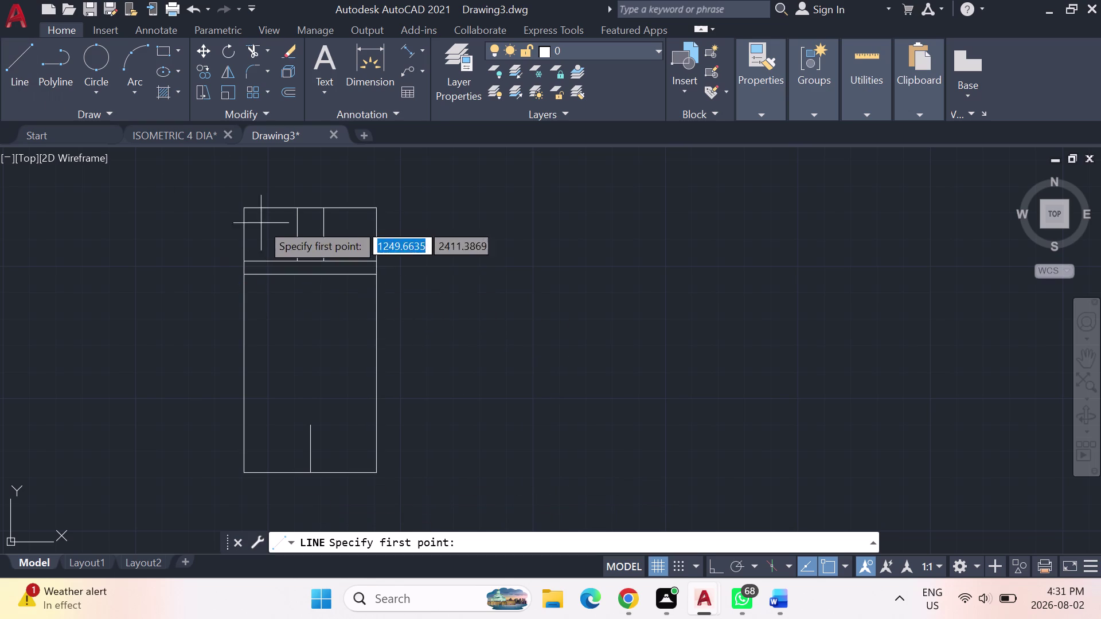
click(314, 262)
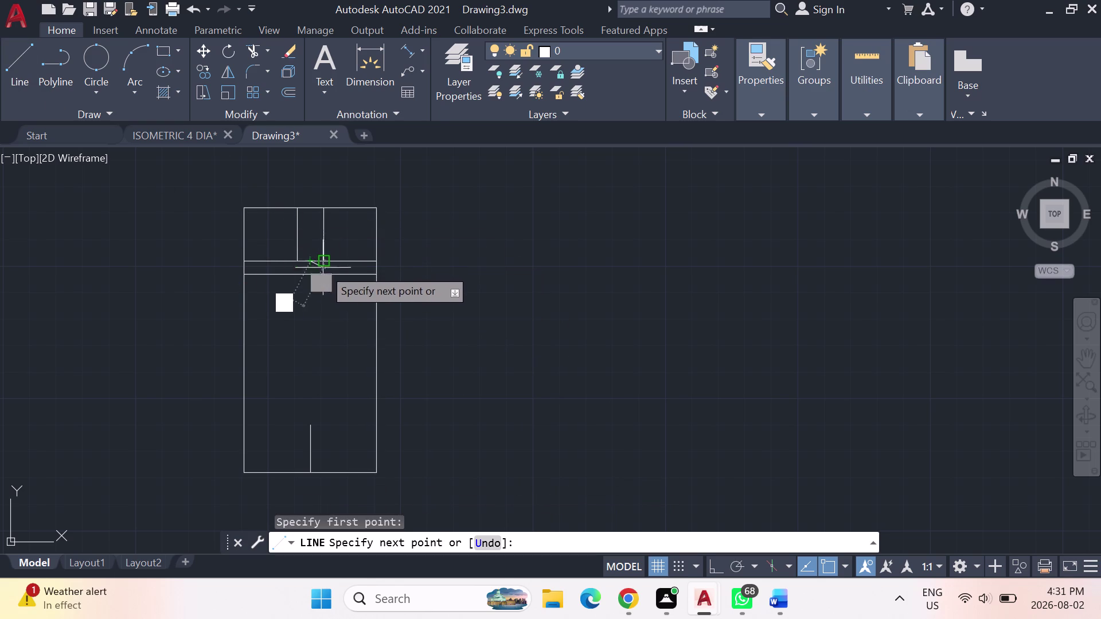
click(373, 277)
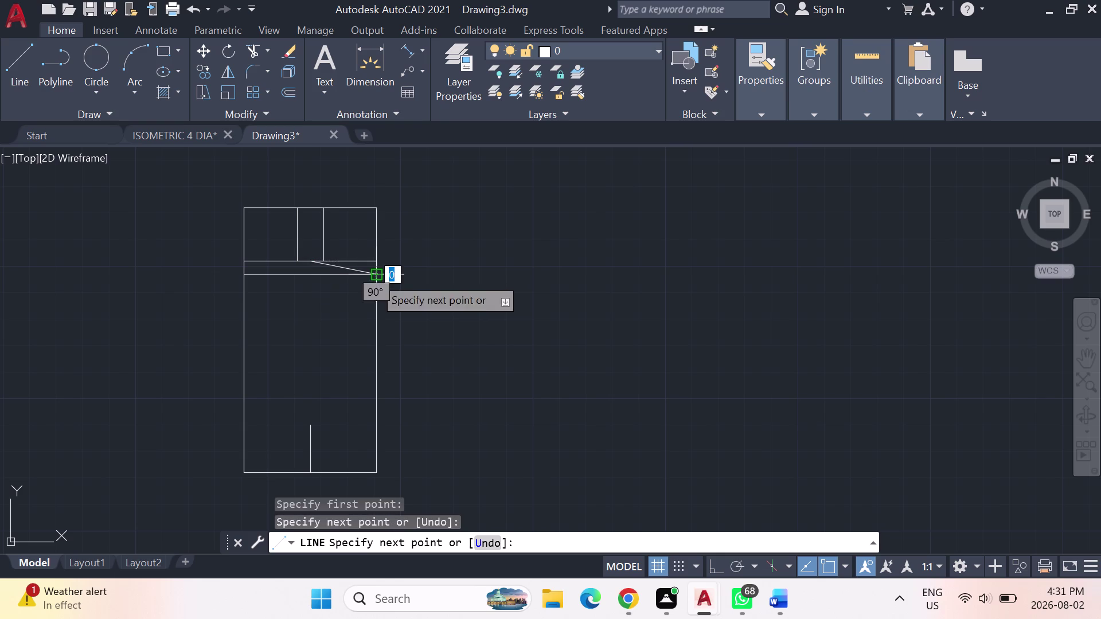
key(Escape)
click(18, 61)
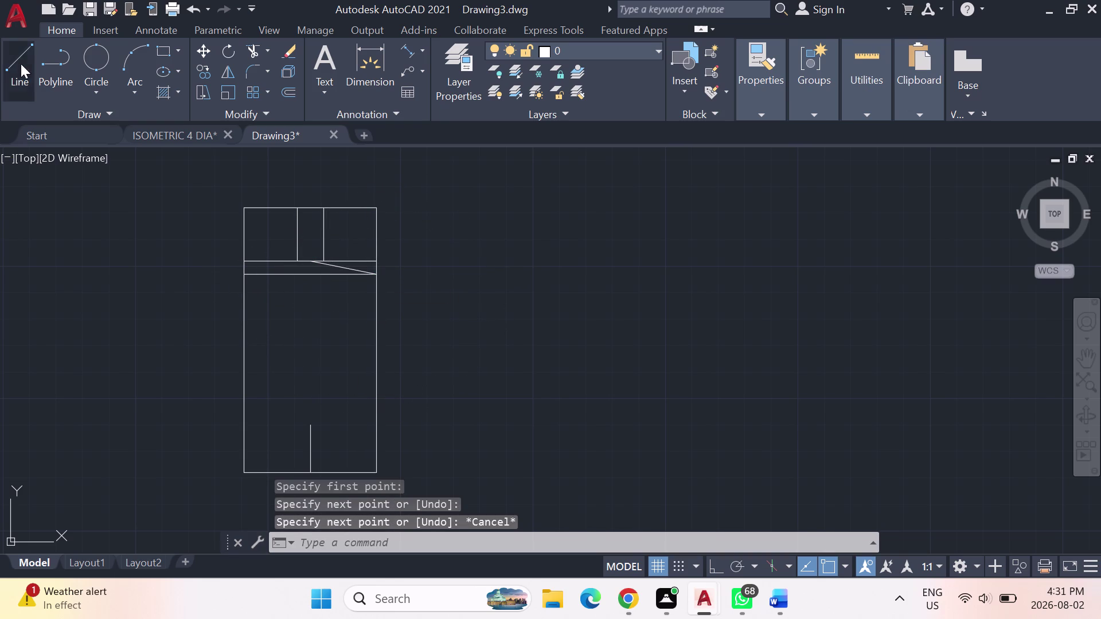
click(311, 264)
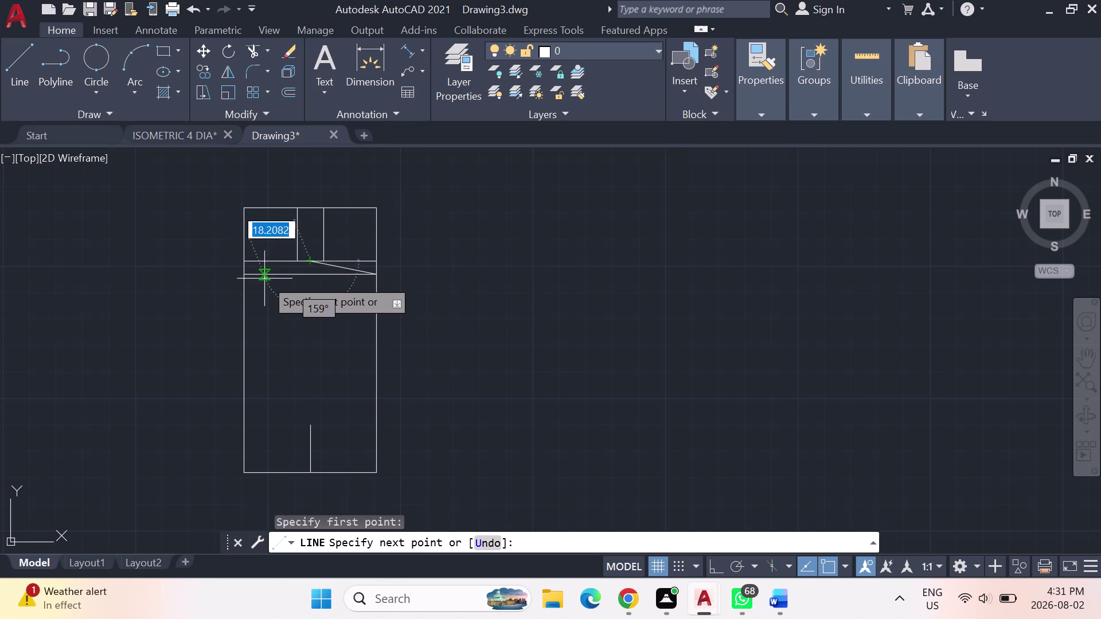
click(248, 278)
key(Escape)
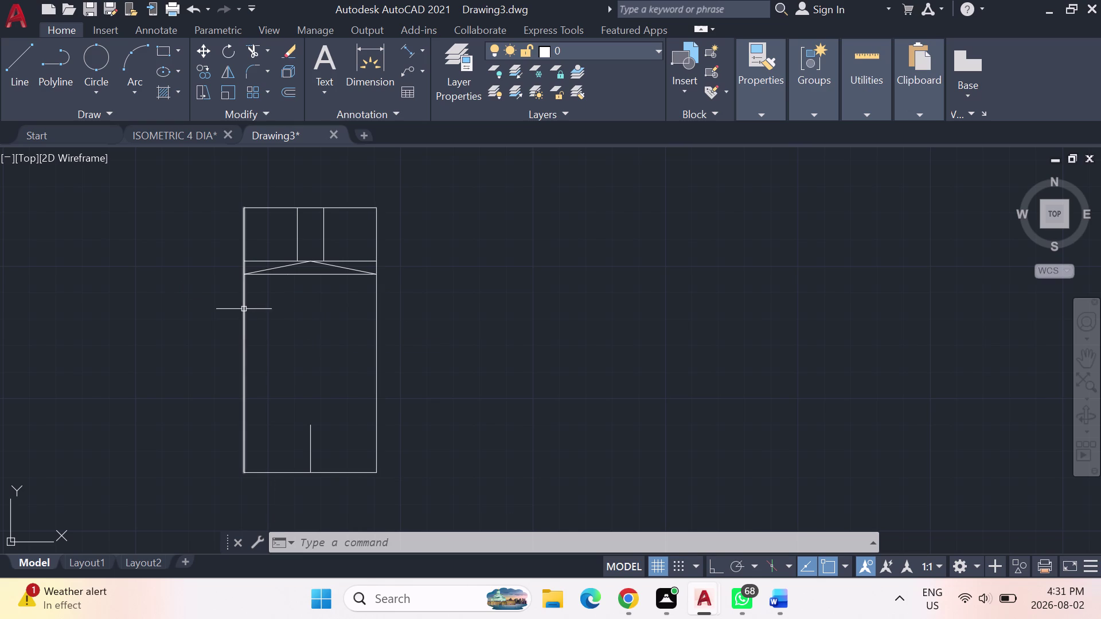
click(310, 275)
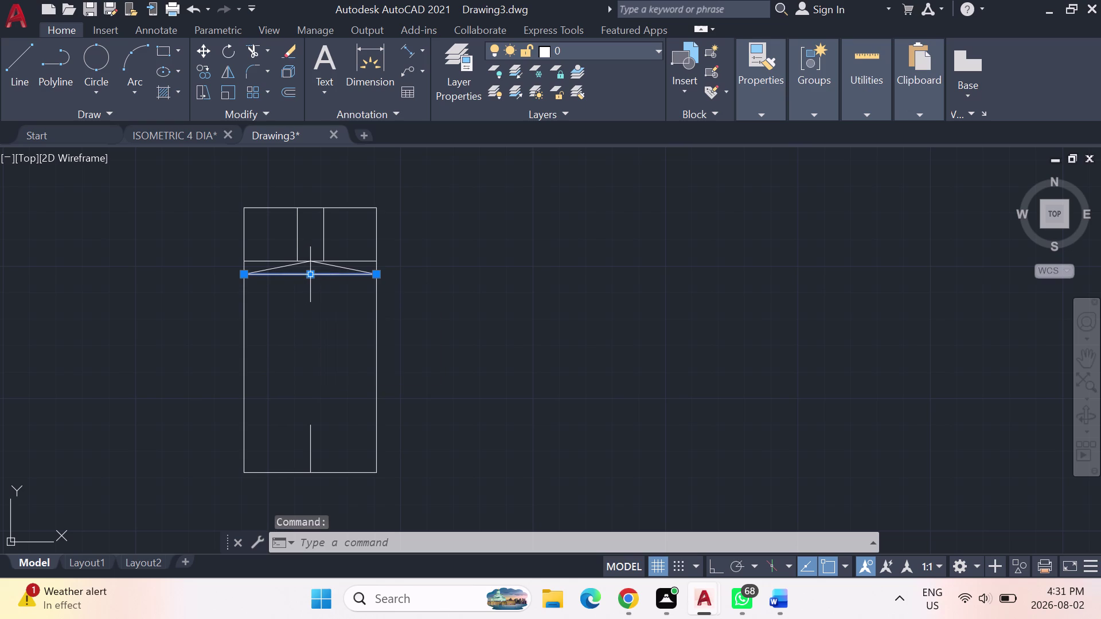
Erase the straight line under the chevron.
key(Delete)
key(Escape)
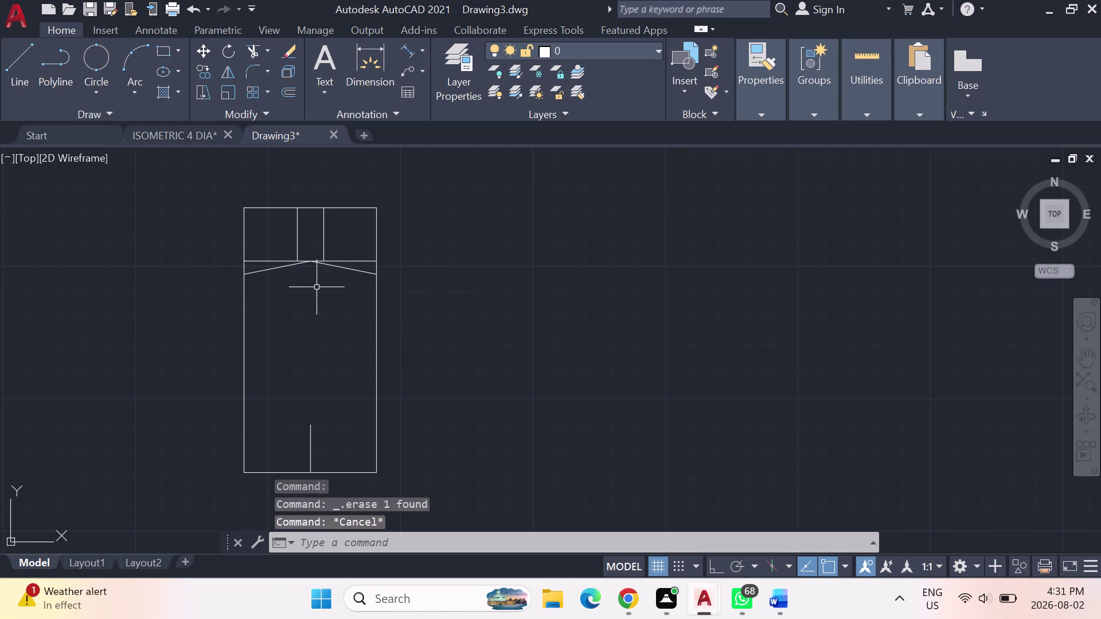
key(Escape)
key(Escape)
Offset the band's top line 15 units downward to close the band.
text(off)
key(Return)
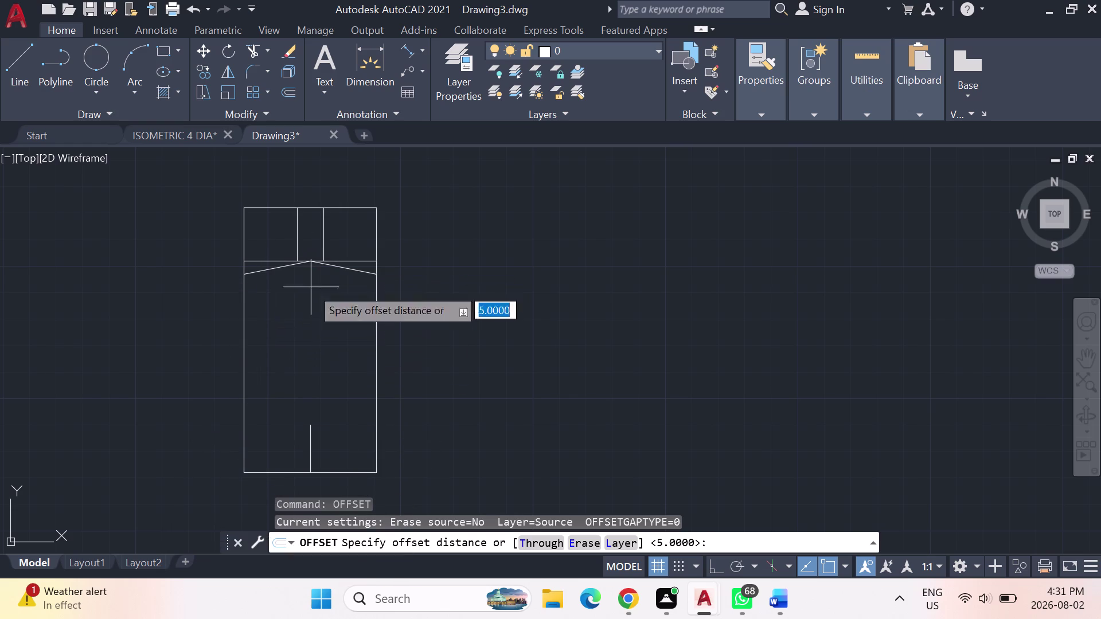
text(15)
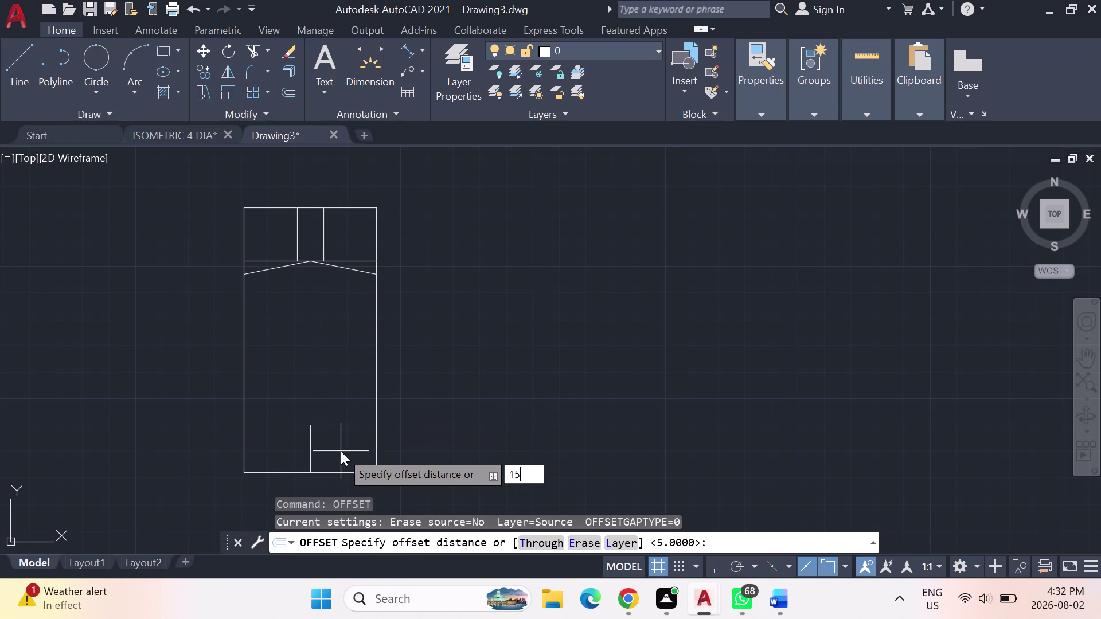
key(Return)
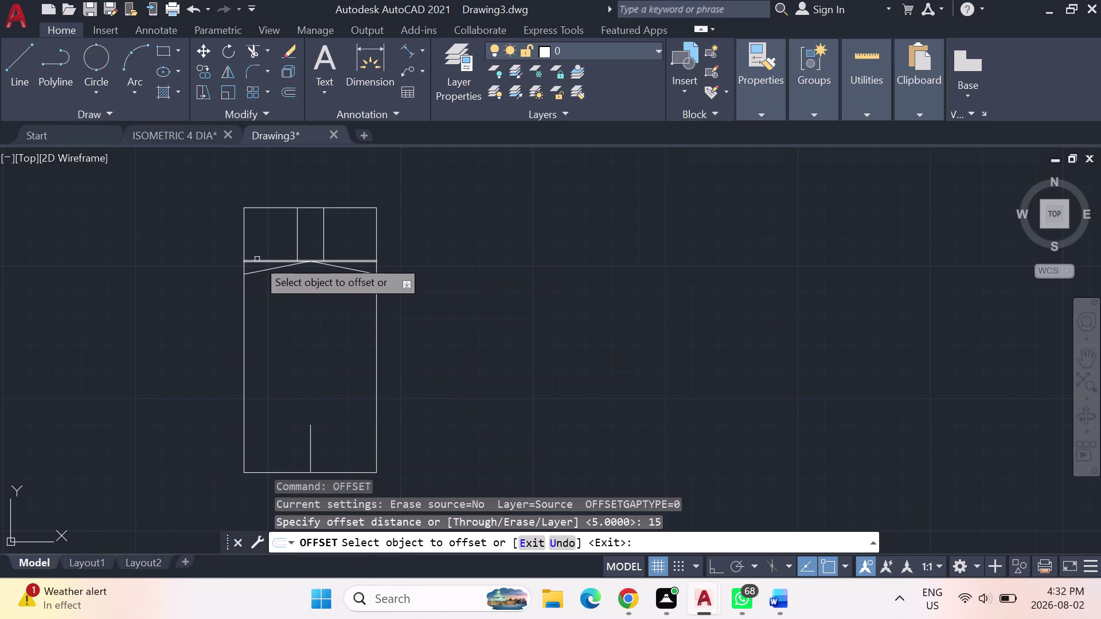
click(257, 260)
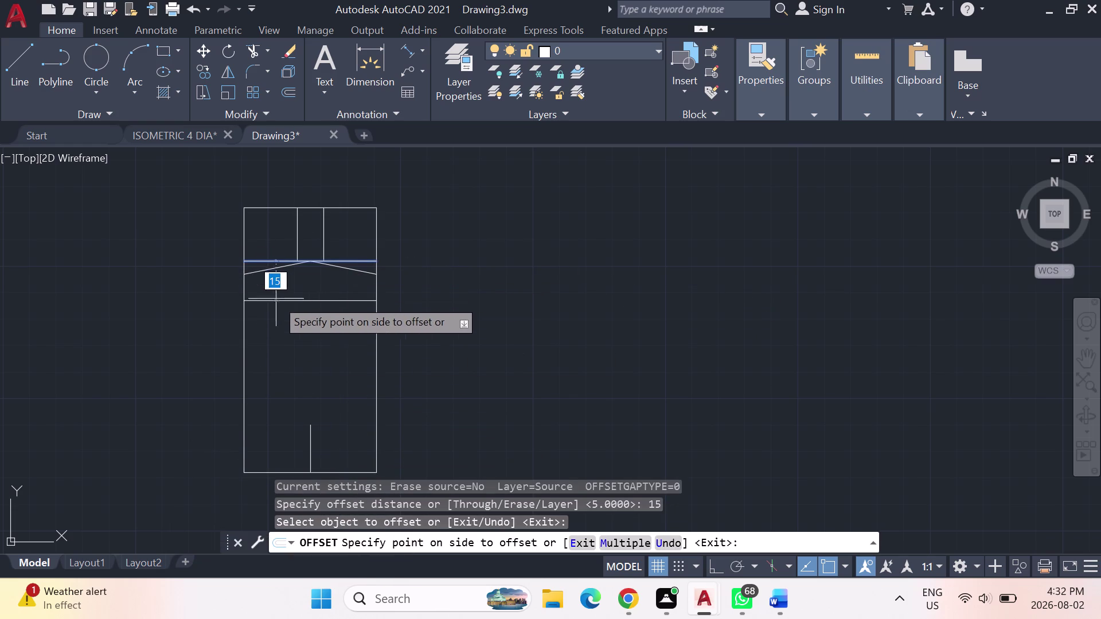
click(282, 324)
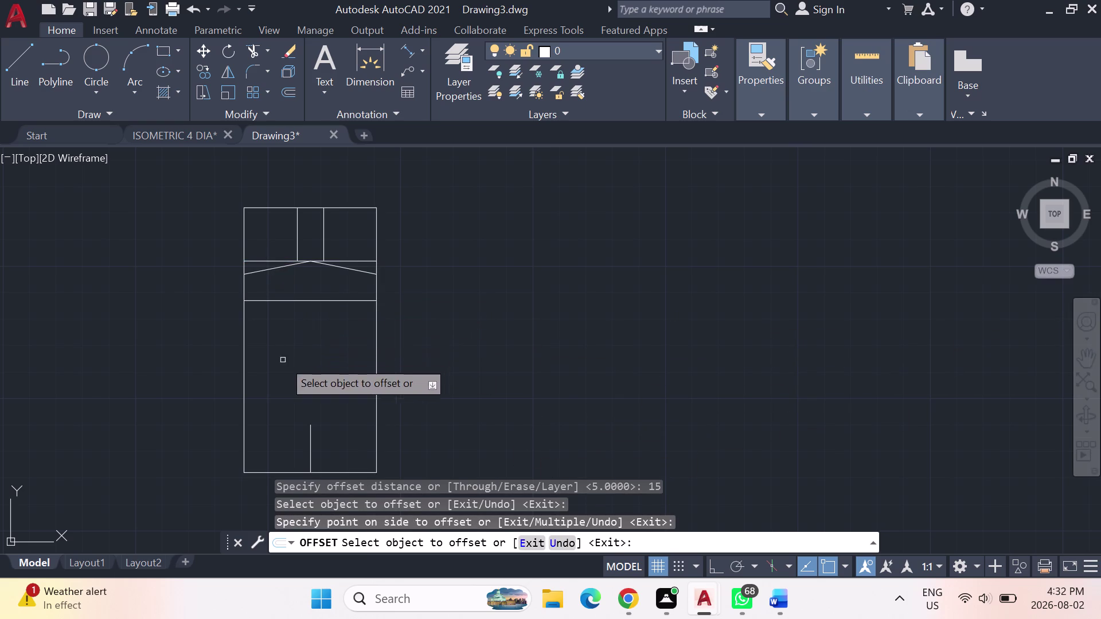
key(Escape)
key(Escape)
key(Escape)
Join the left sloping chevron line to the band's bottom line with a sharp fillet.
text(f)
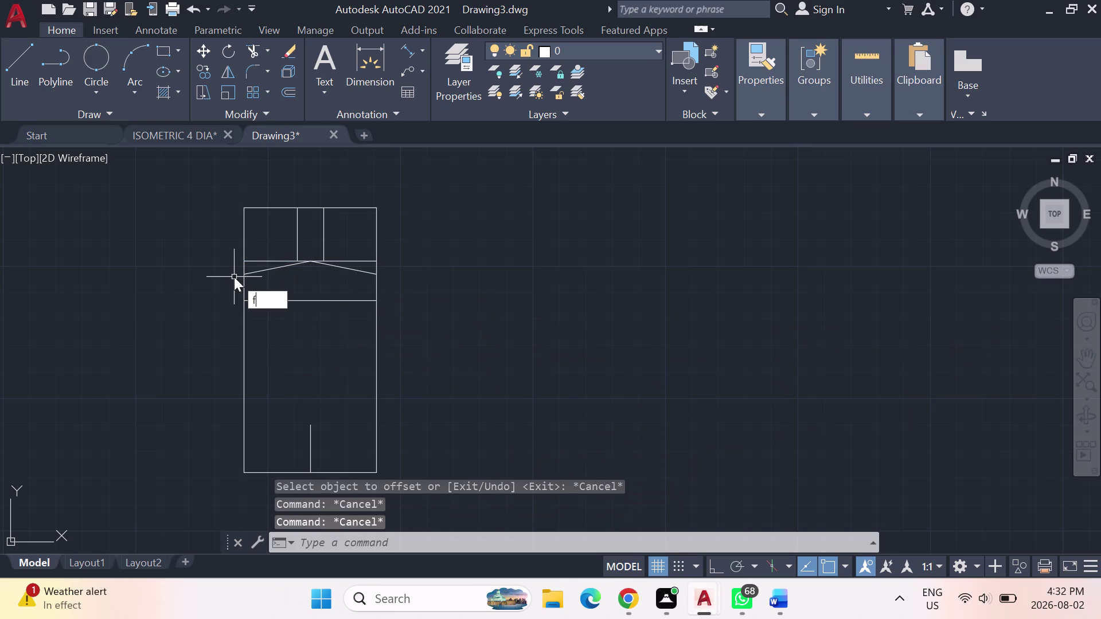
text(illet)
key(Return)
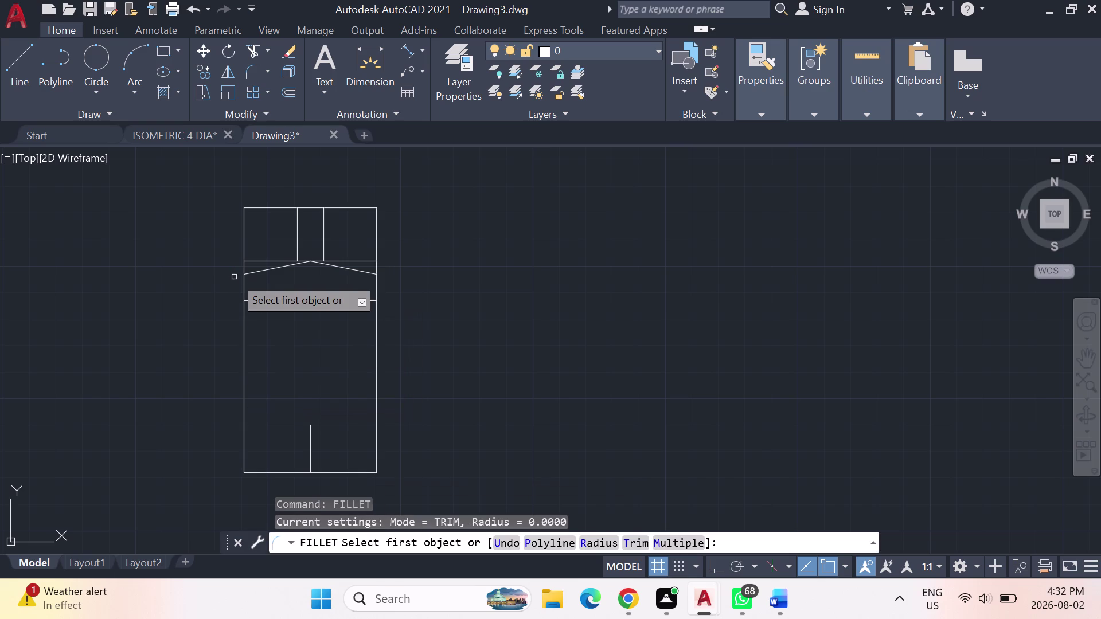
click(260, 272)
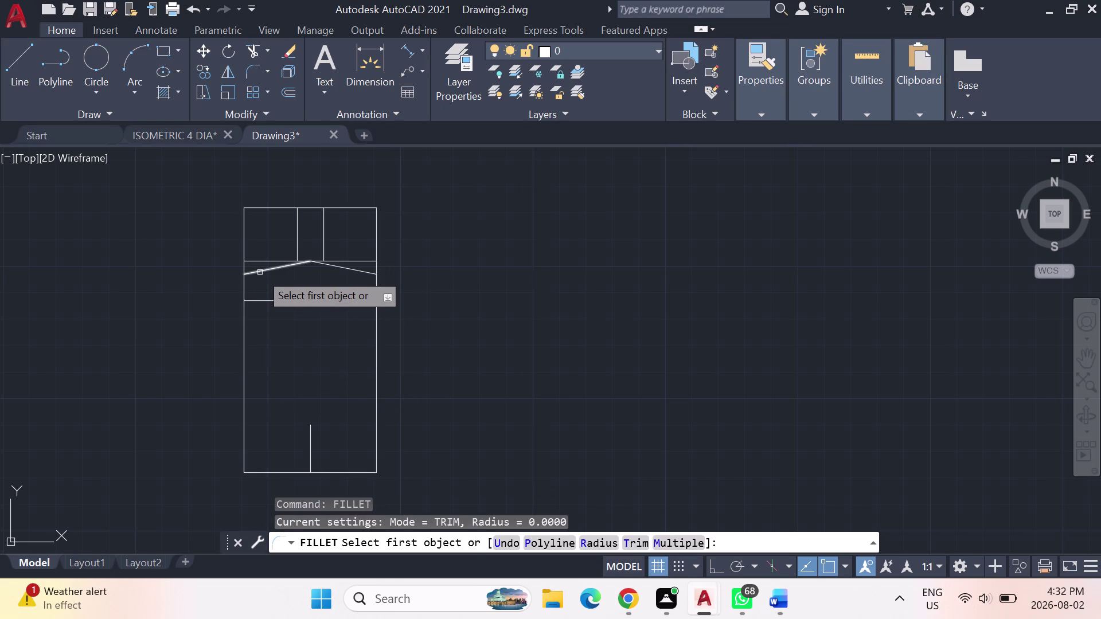
click(259, 300)
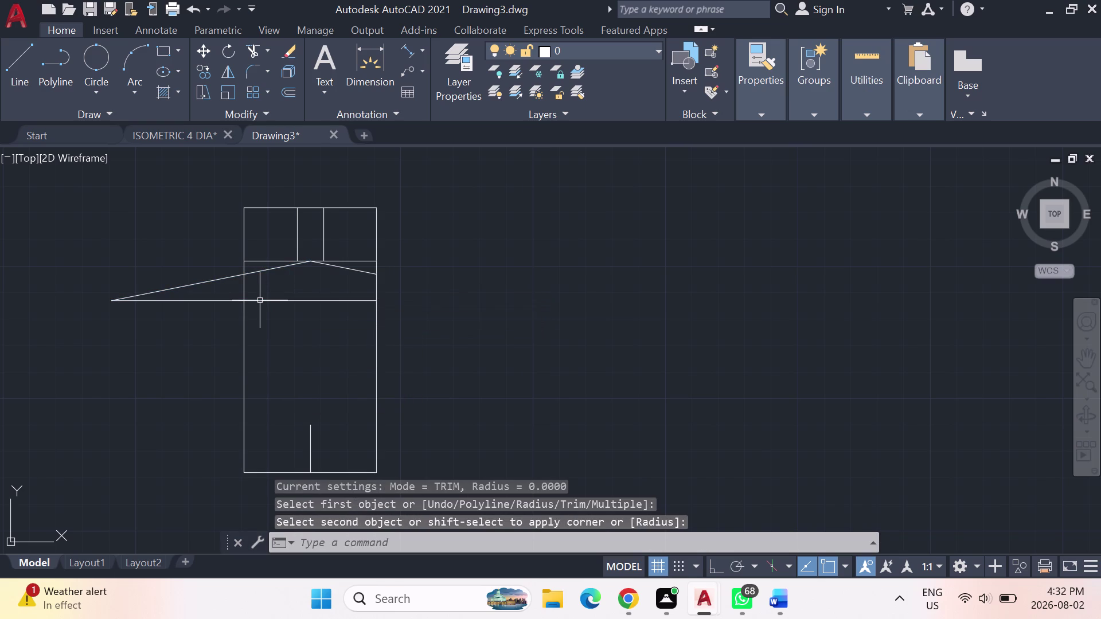
key(Escape)
key(Escape)
key(Escape)
key(Escape)
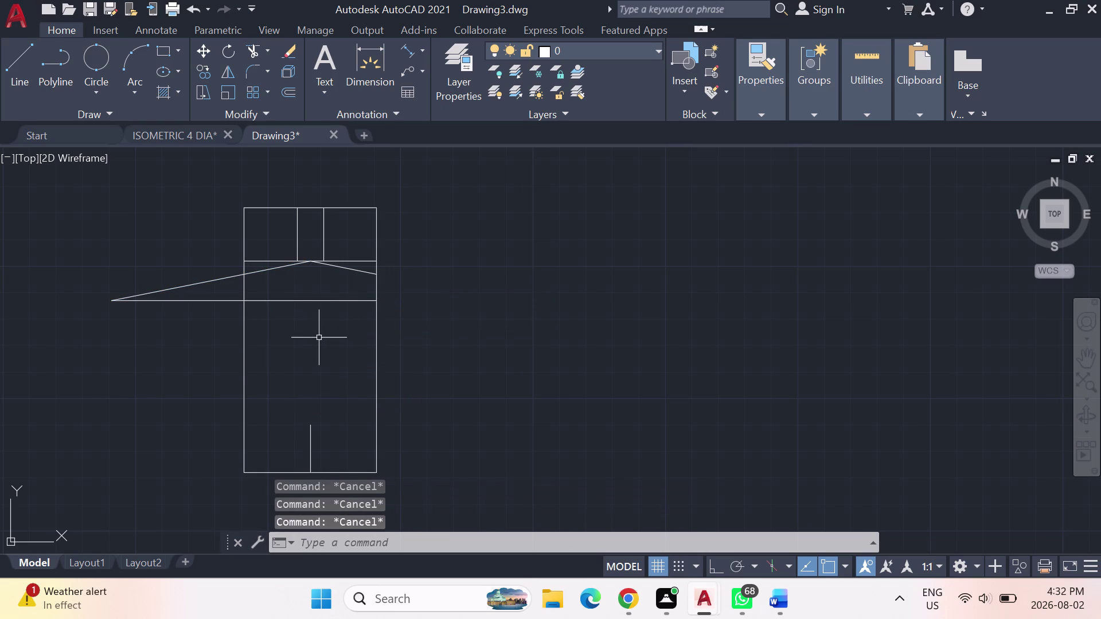
Undo the sharp corner join and erase the rectangle's left vertical edge.
key(ctrl+z)
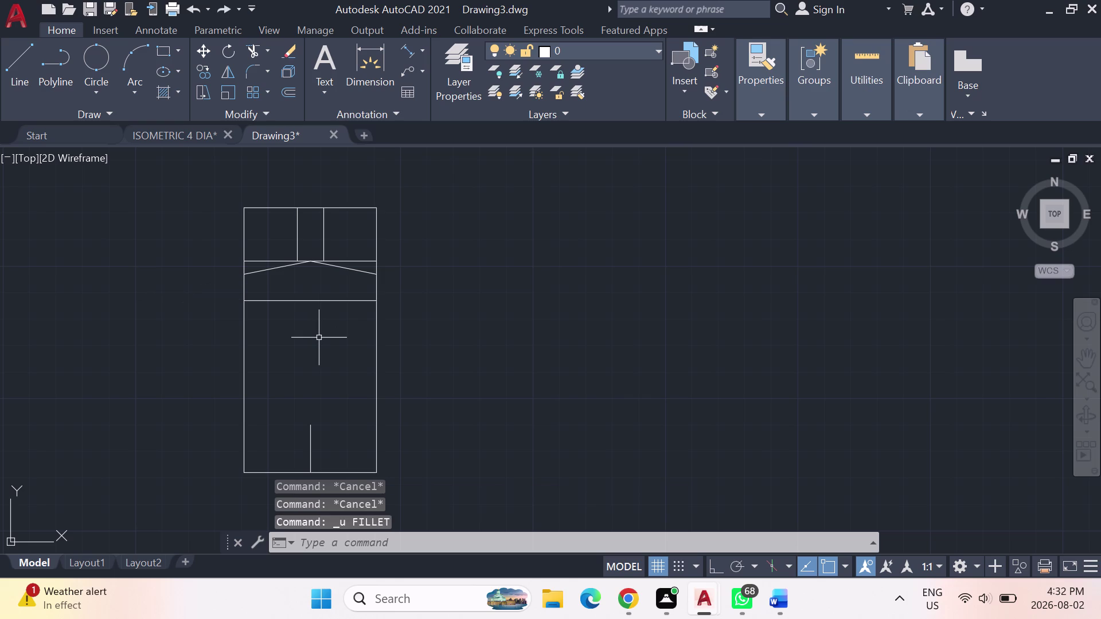
click(244, 356)
key(Delete)
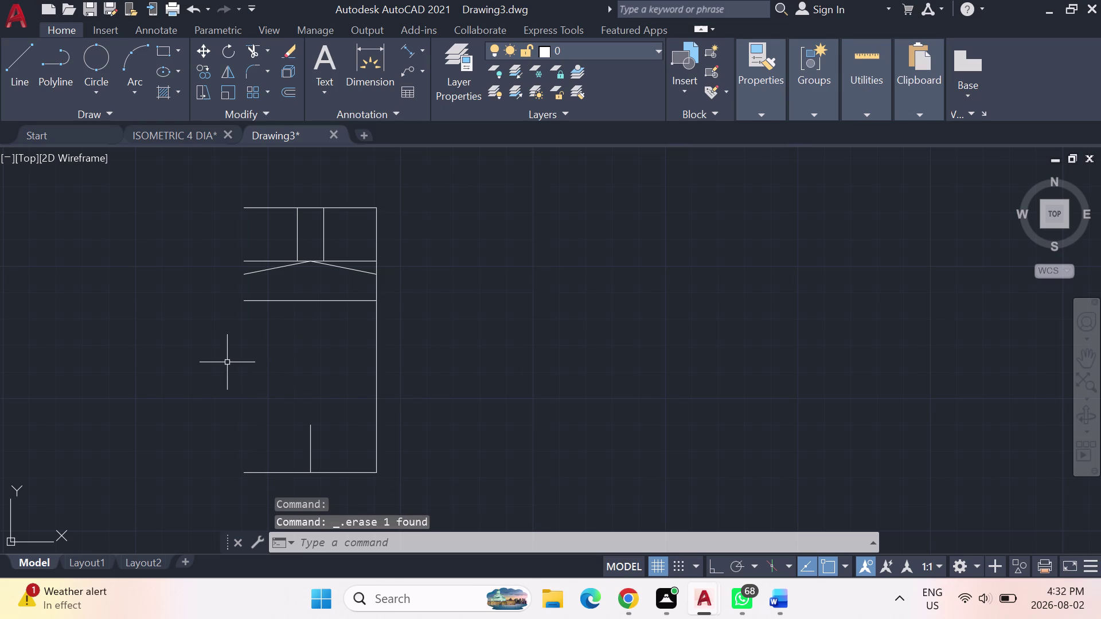
Cancel an accidental FILL, then start FILLET and choose its Radius option.
text(f)
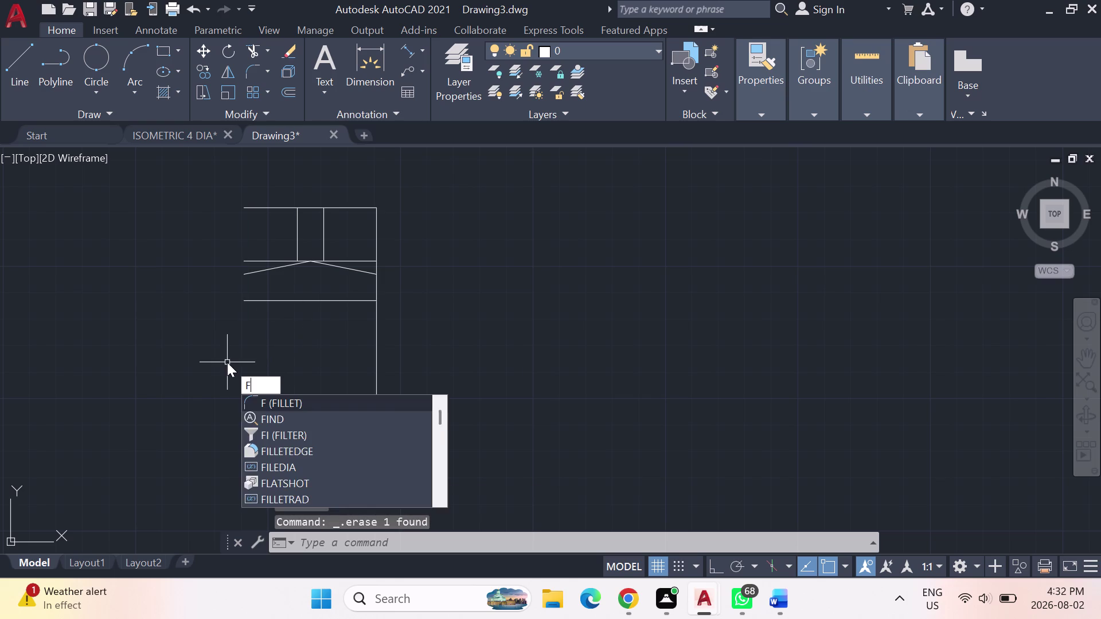
text(ill)
key(Return)
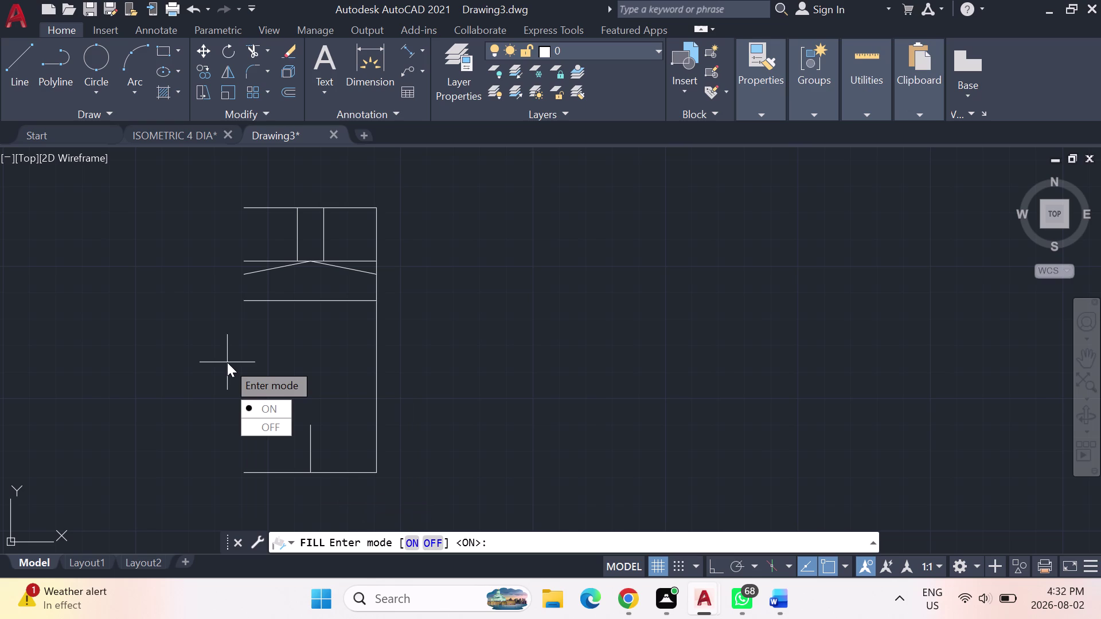
key(Escape)
key(Escape)
key(Escape)
key(Escape)
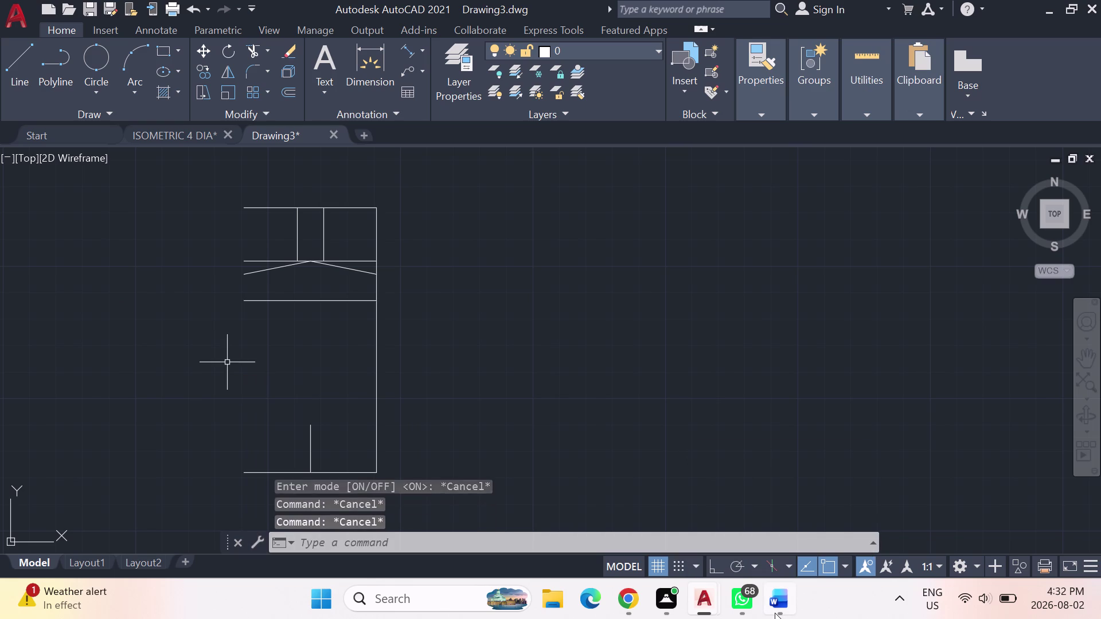
text(fillet)
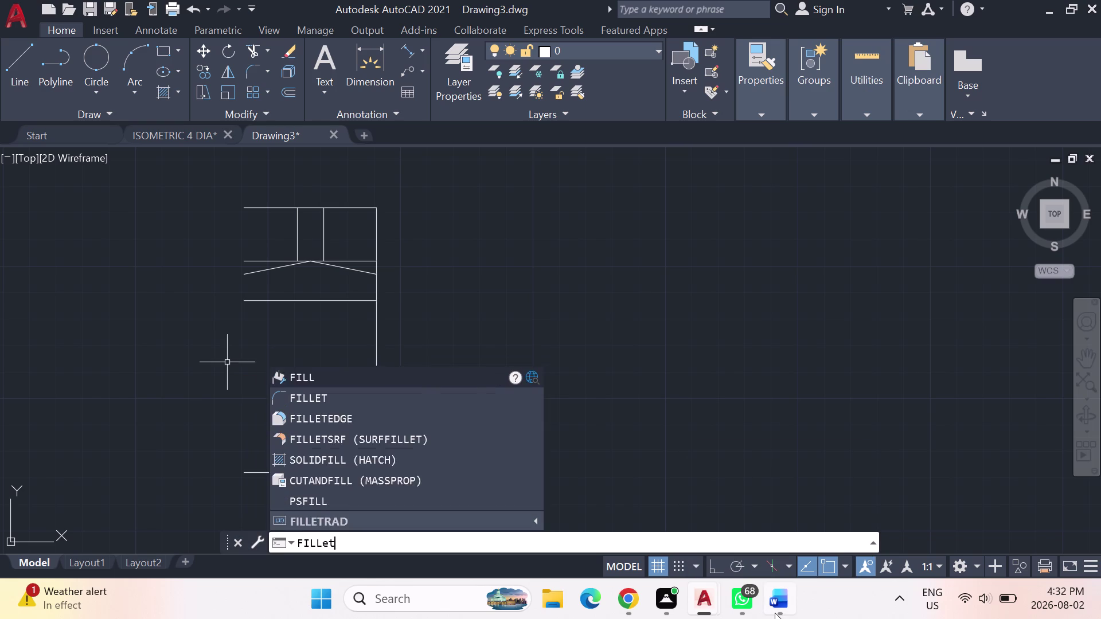
key(Return)
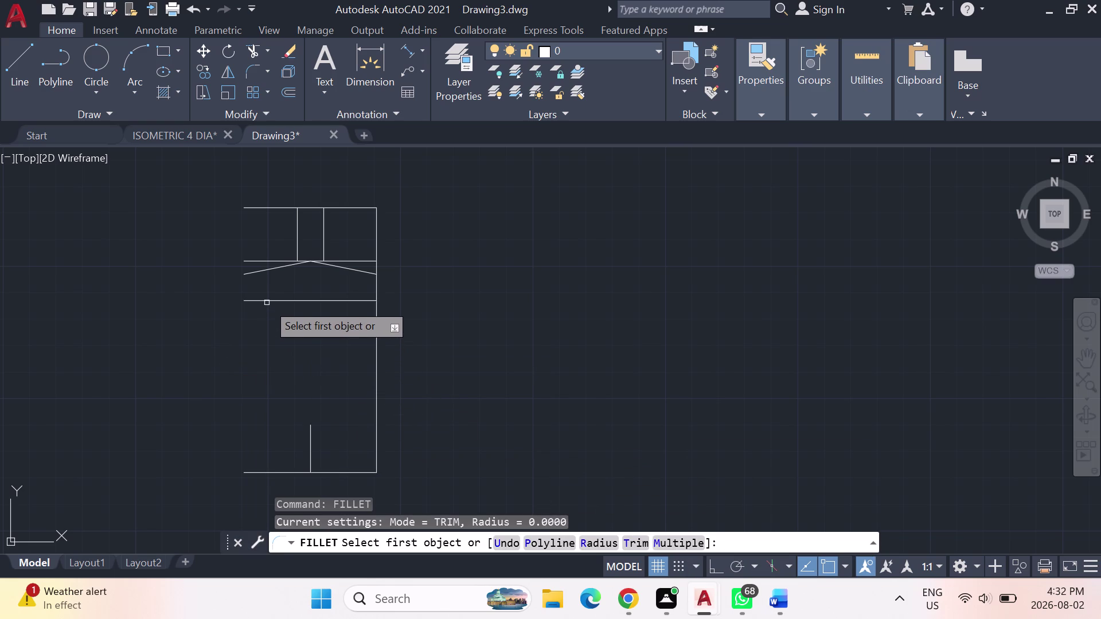
click(592, 545)
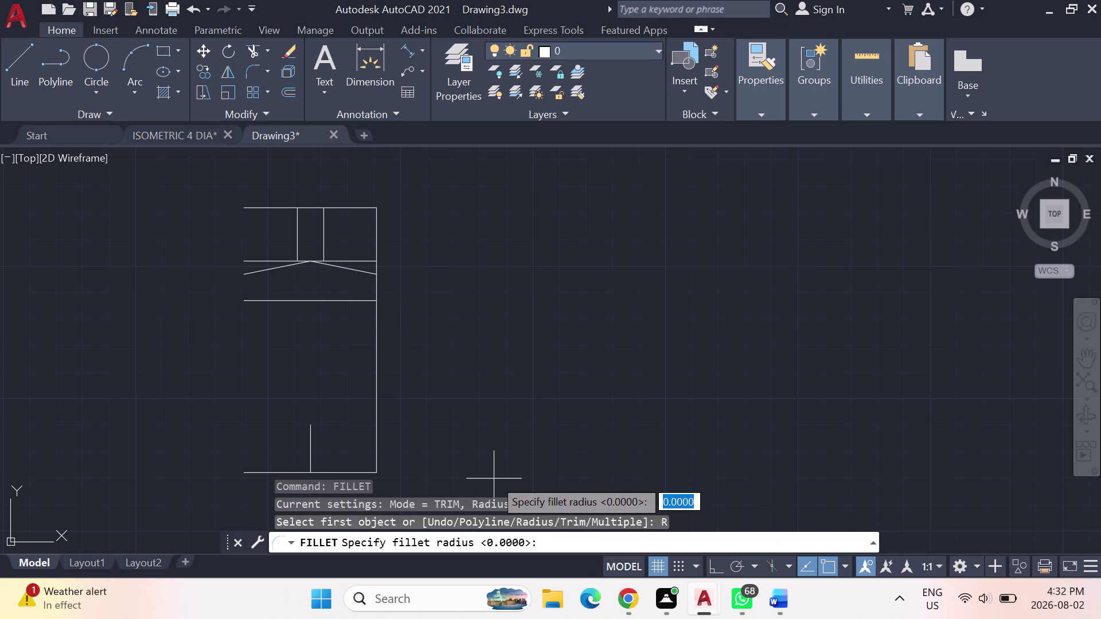
Fillet the left sloping line and band's bottom line with radius 3.
key(3)
key(Return)
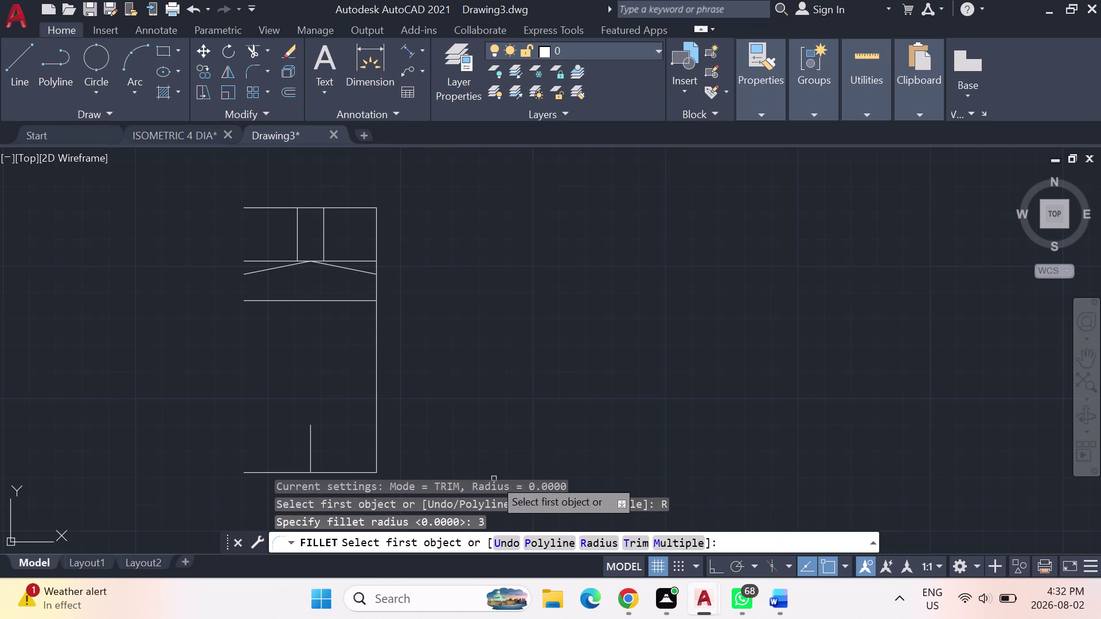
click(257, 301)
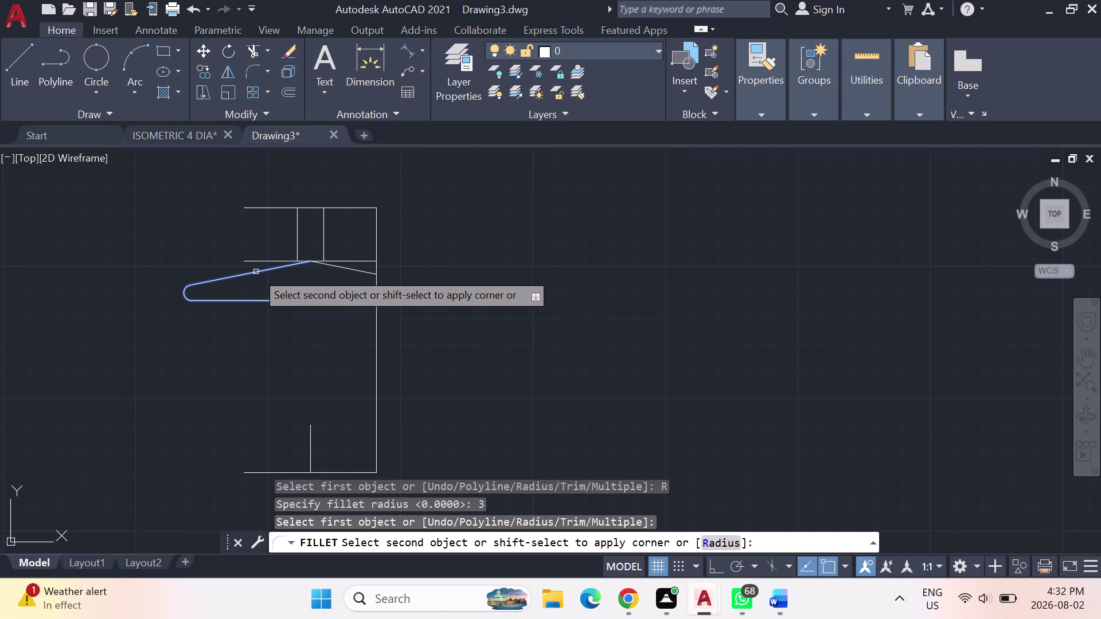
click(255, 272)
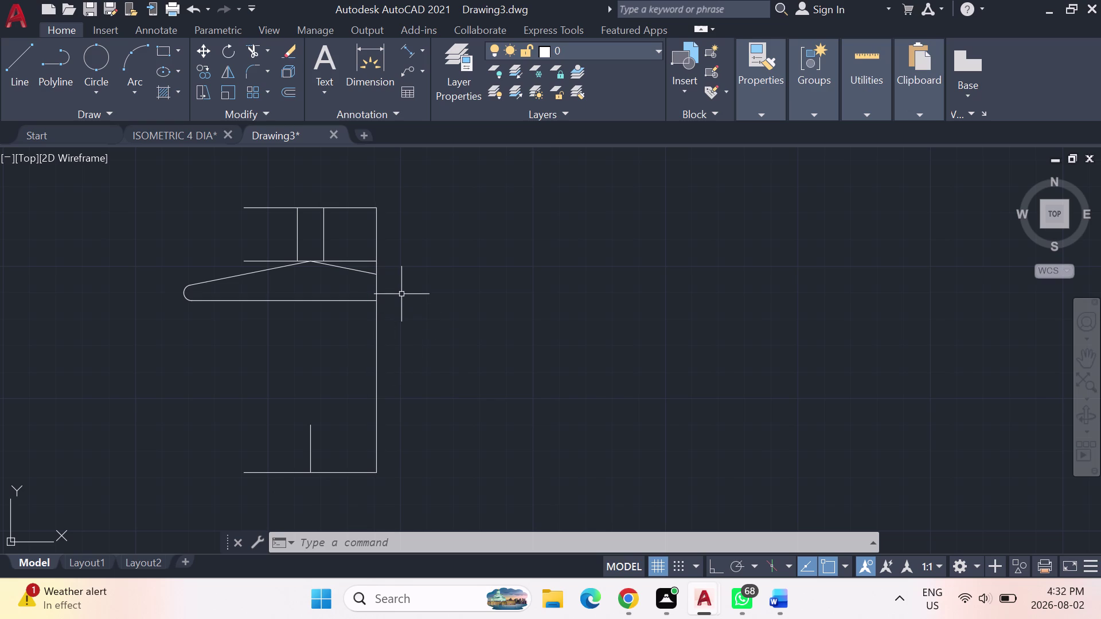
key(Return)
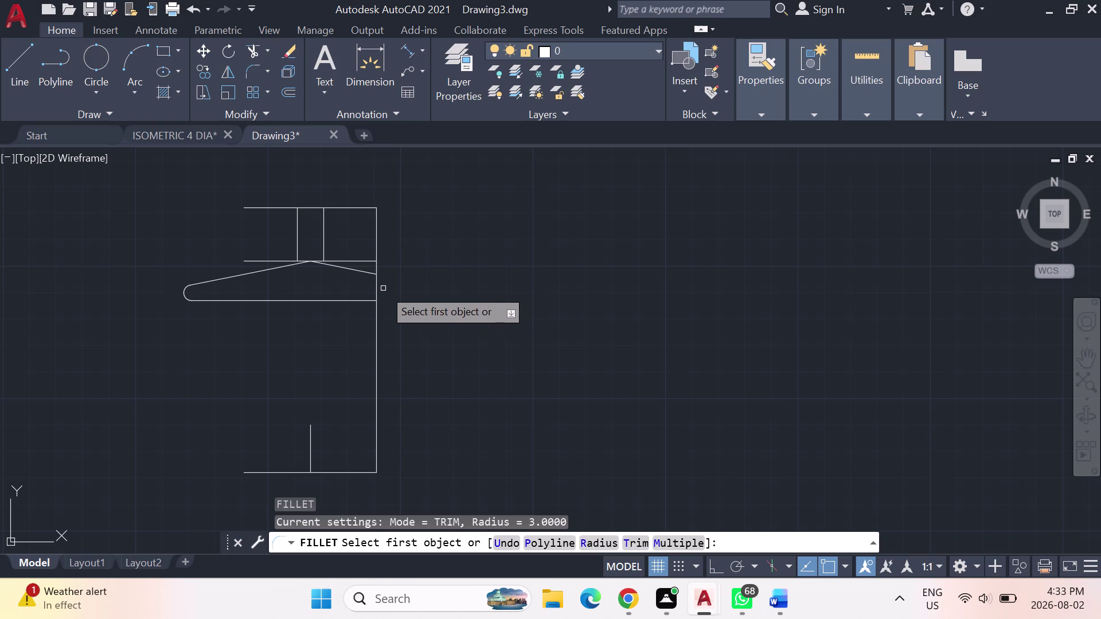
Fillet the band's right upper slanted edge and lower edge with radius 3.
key(3)
key(Return)
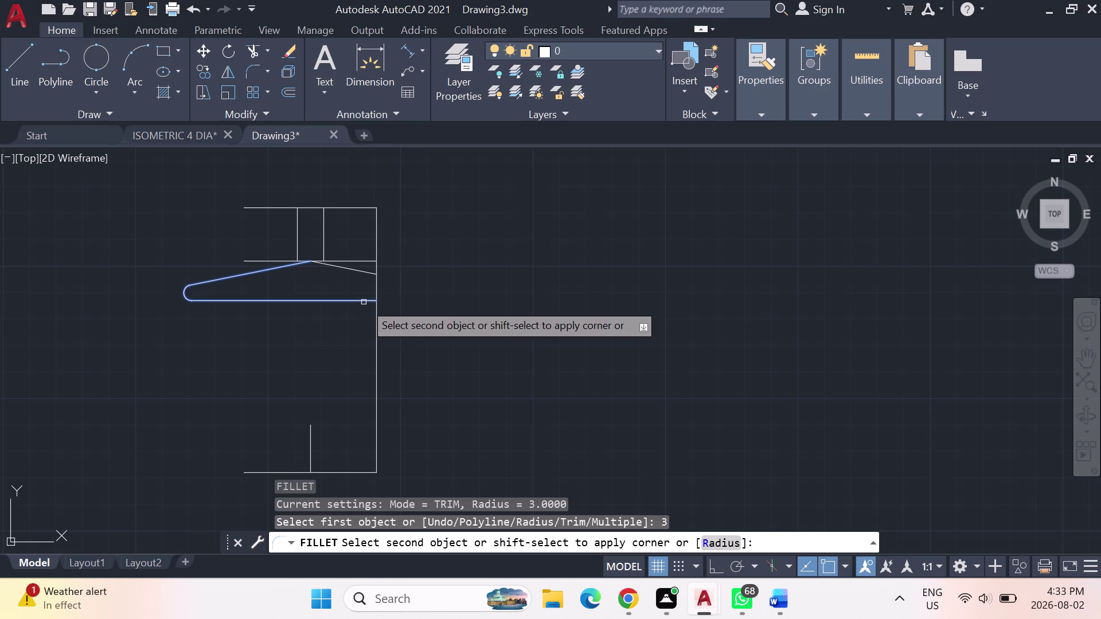
click(364, 302)
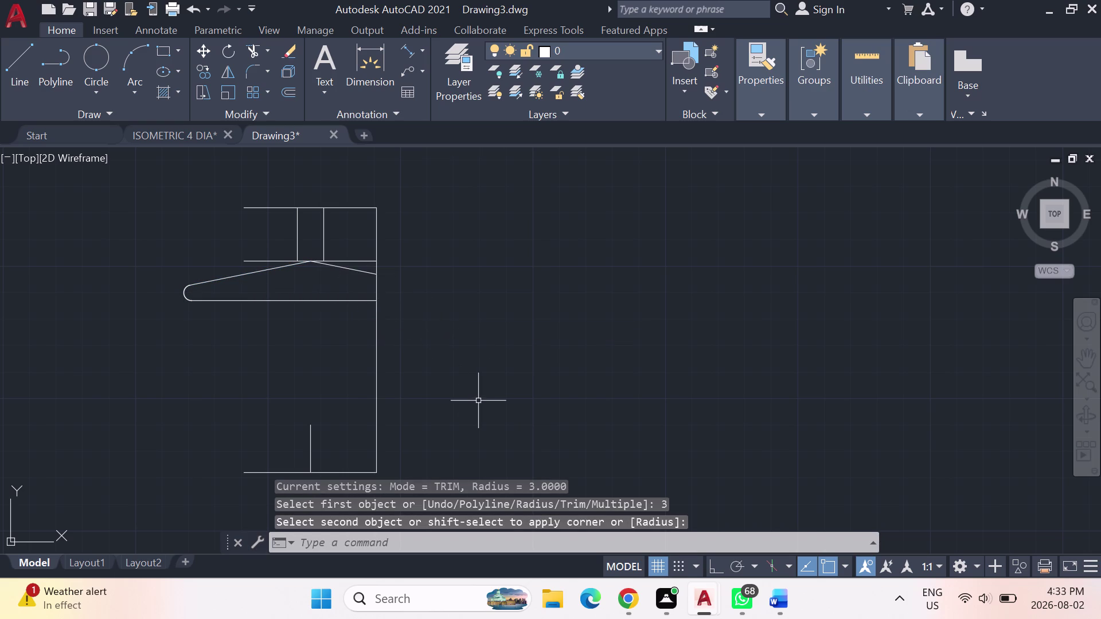
key(Return)
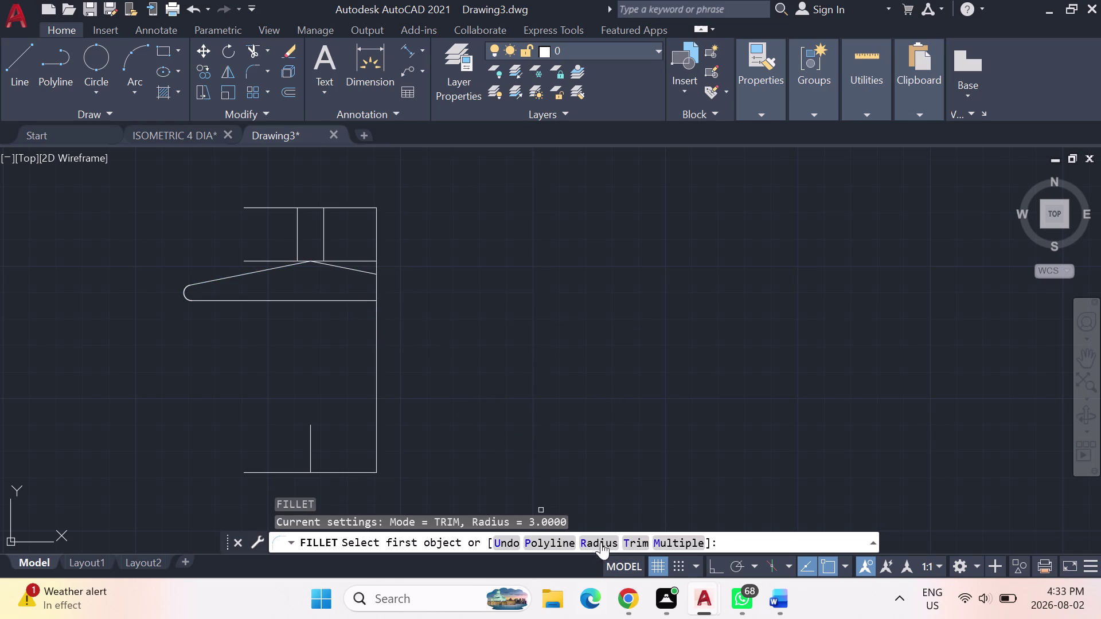
click(594, 544)
key(3)
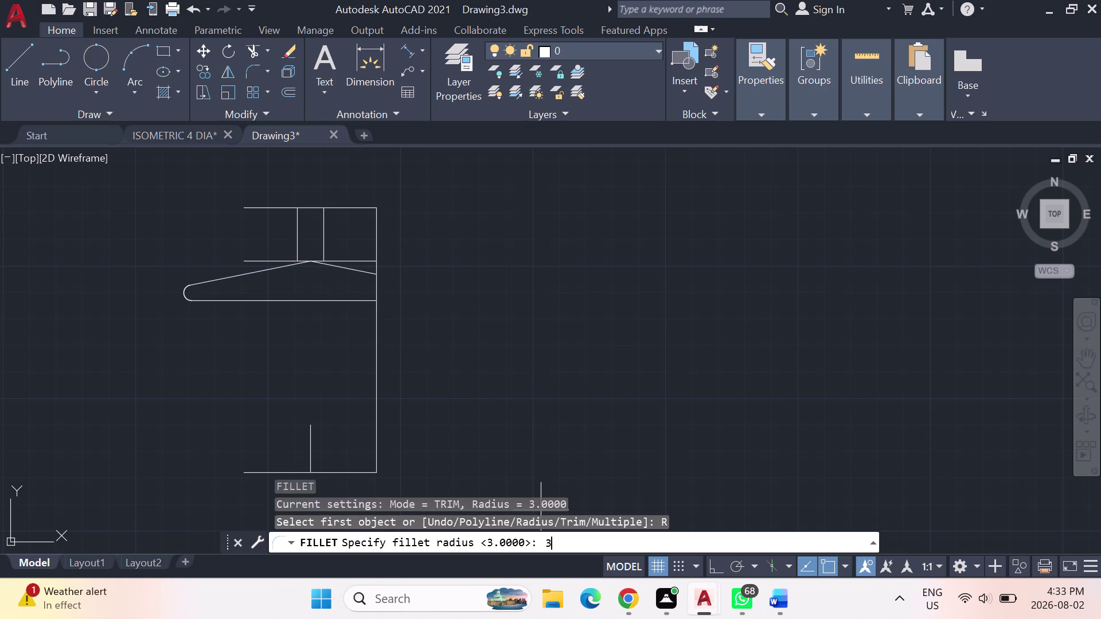
key(Return)
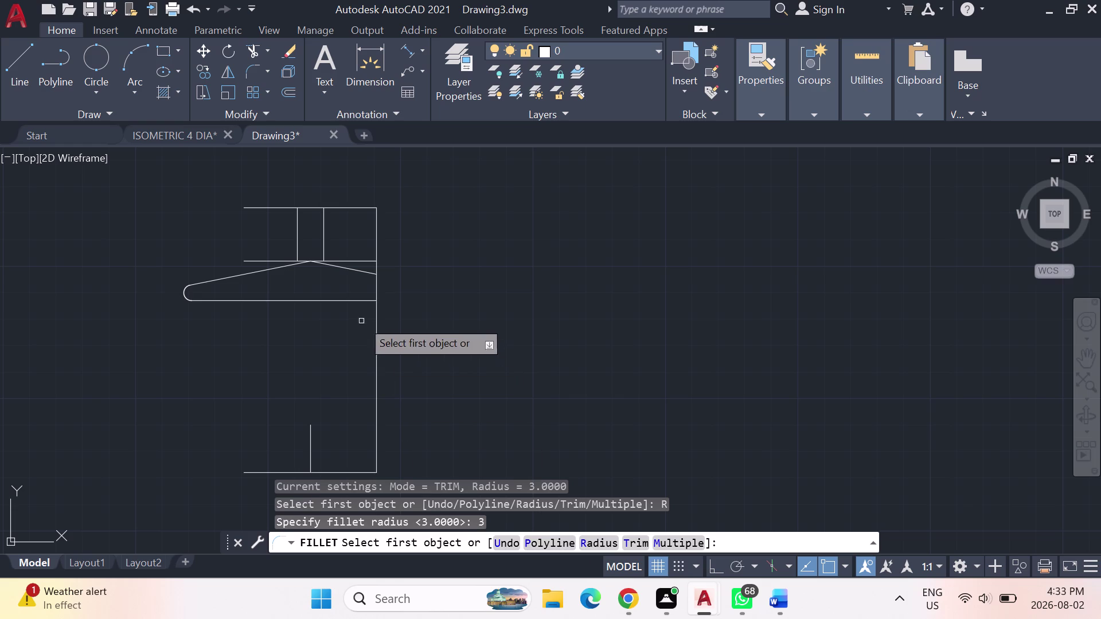
click(367, 272)
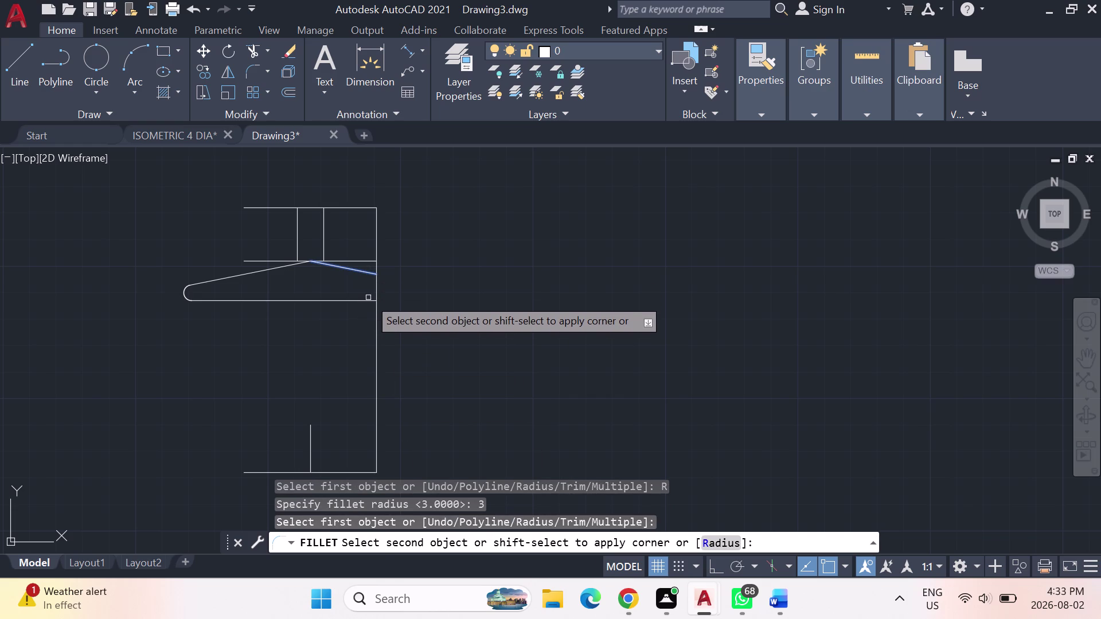
click(364, 304)
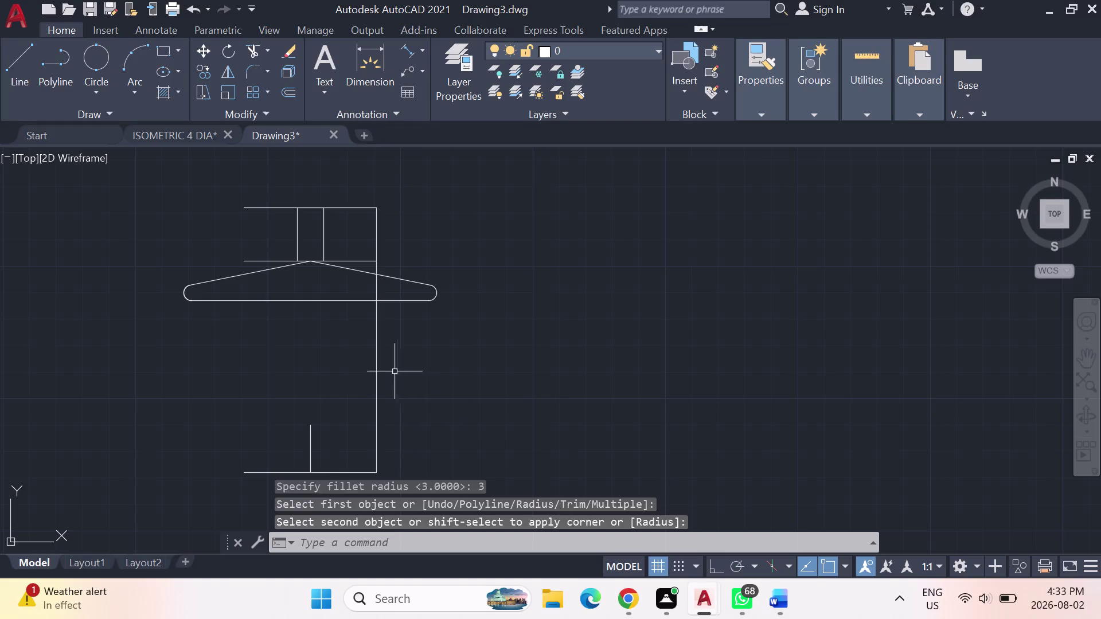
click(376, 364)
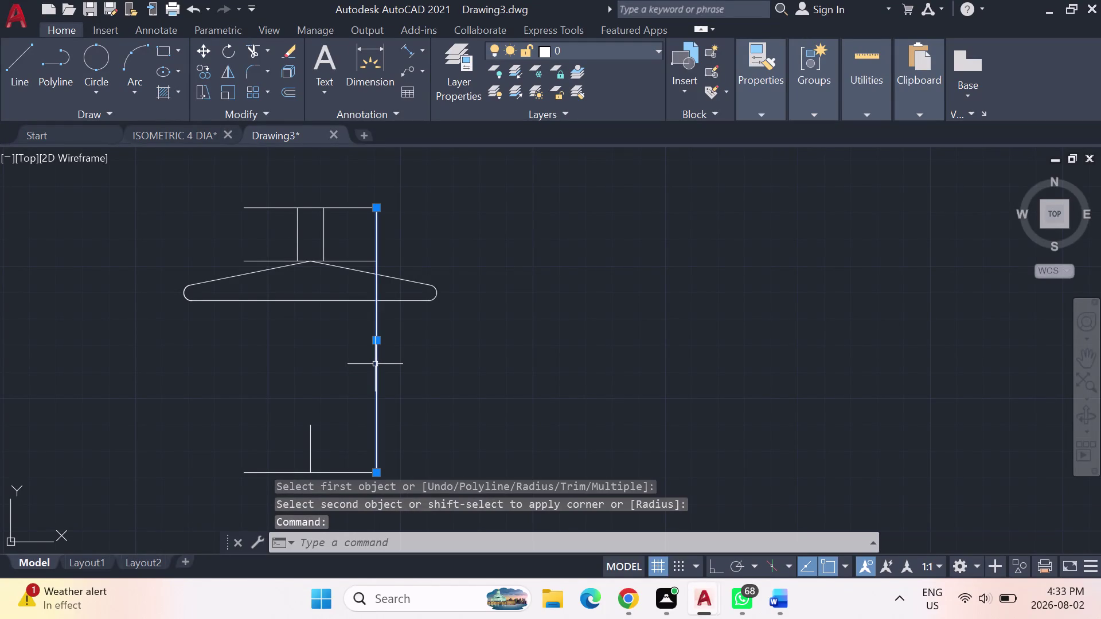
Erase the rectangle's long right vertical edge.
key(Delete)
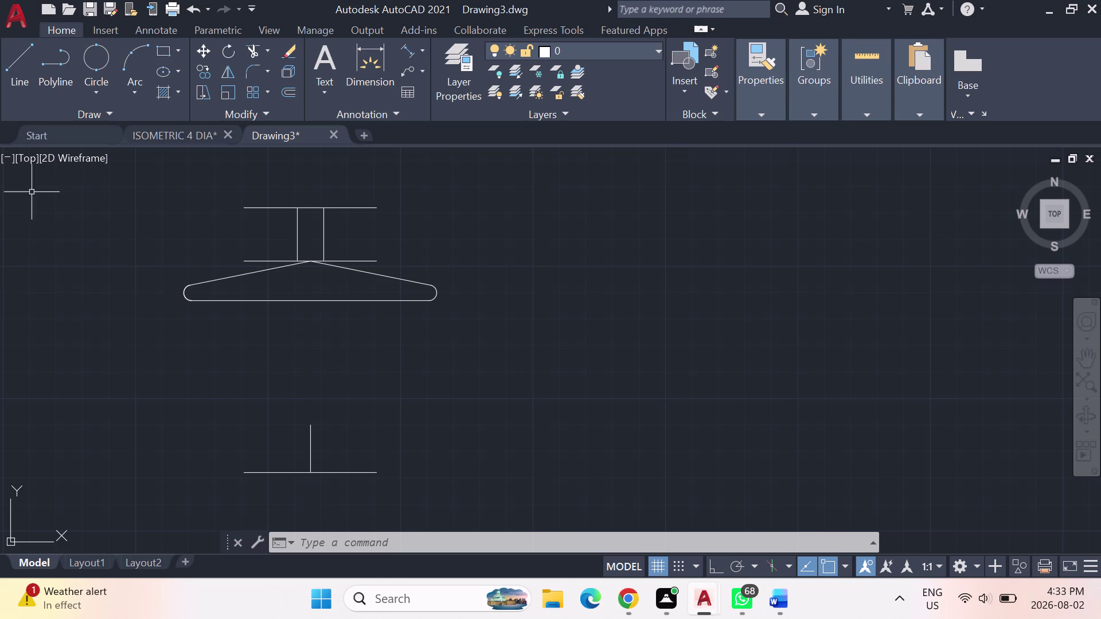
click(25, 61)
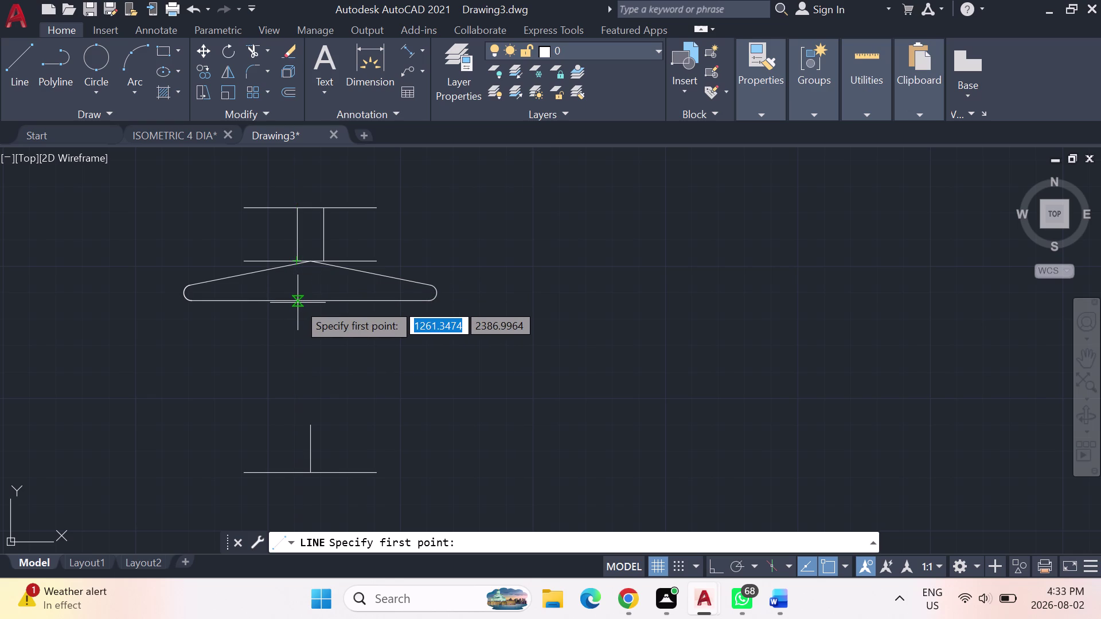
Draw a slanted line from the chevron band's lower edge down to the base line.
scroll(up, 3)
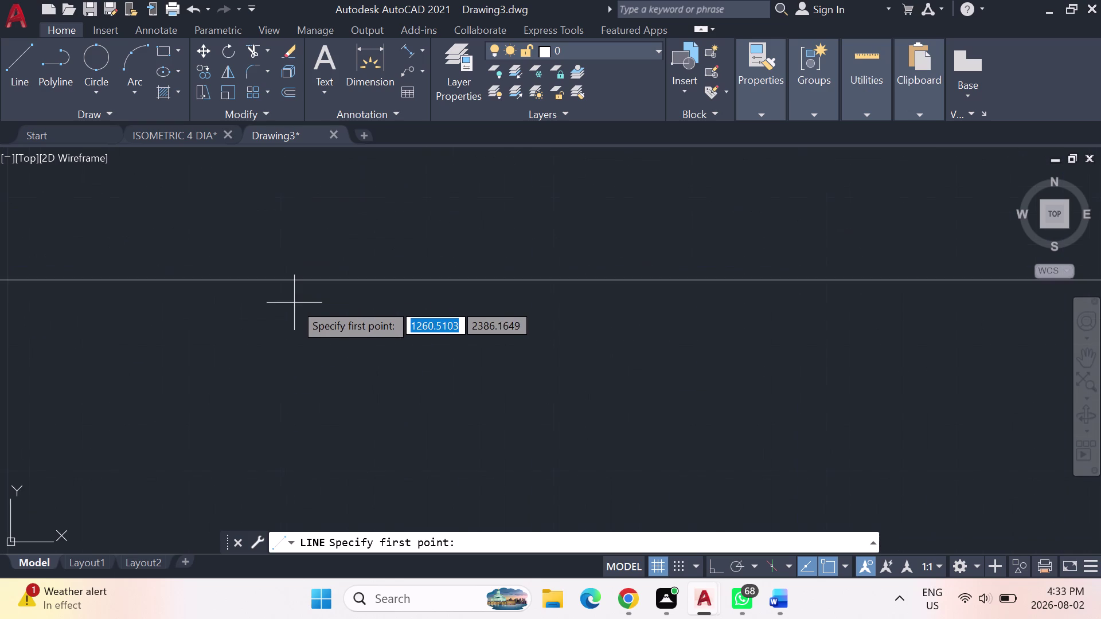
scroll(down, 3)
middle_drag(314, 274, 318, 406)
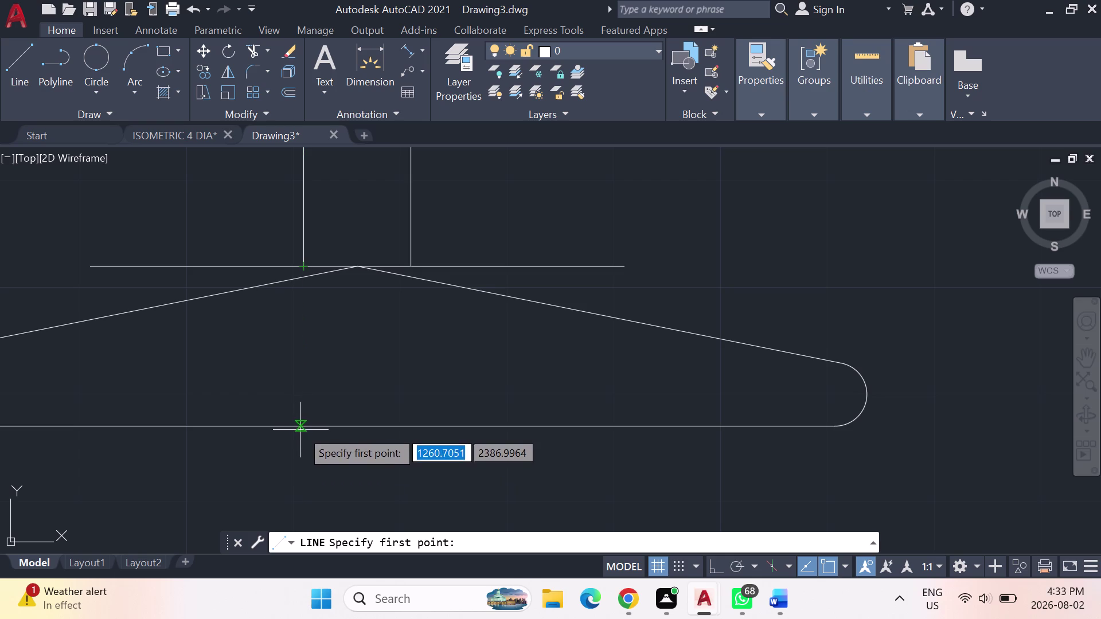
scroll(up, 3)
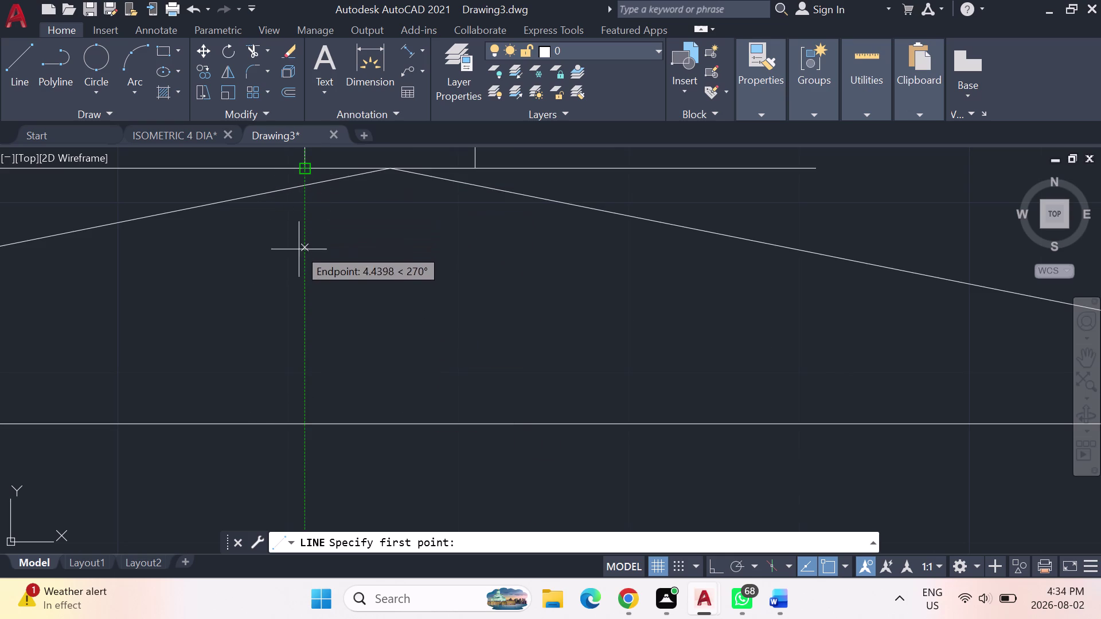
click(307, 427)
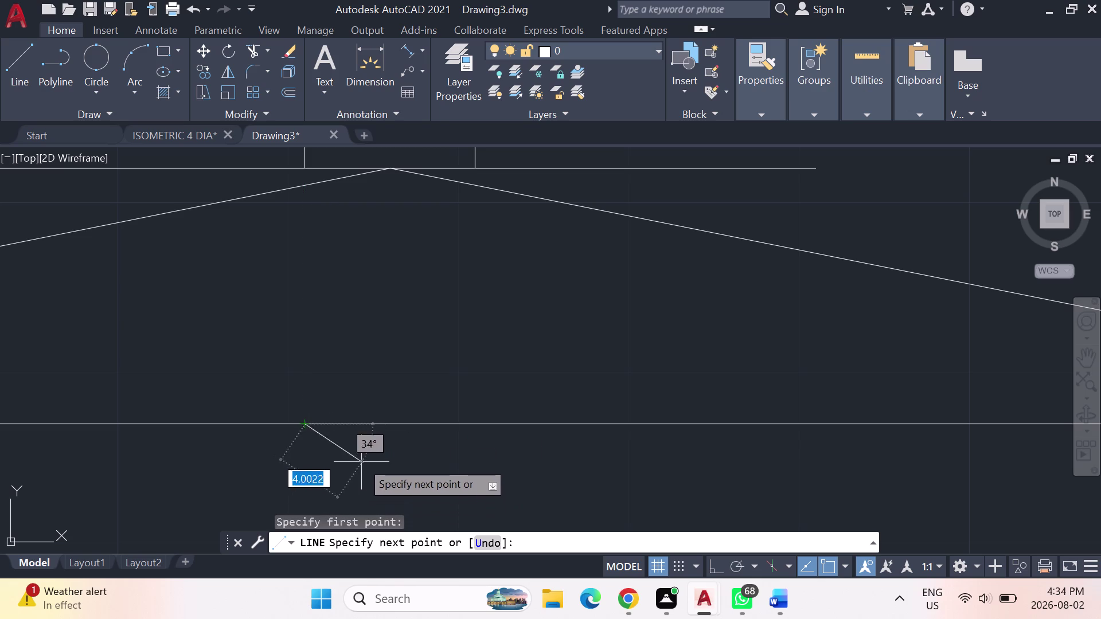
scroll(down, 3)
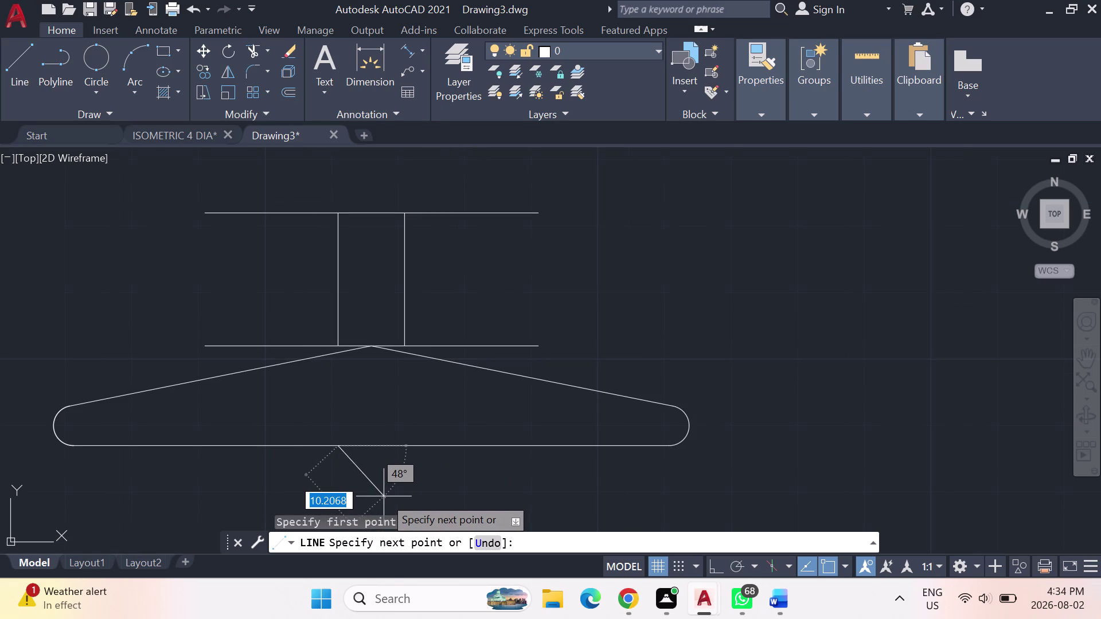
middle_drag(380, 480, 446, 242)
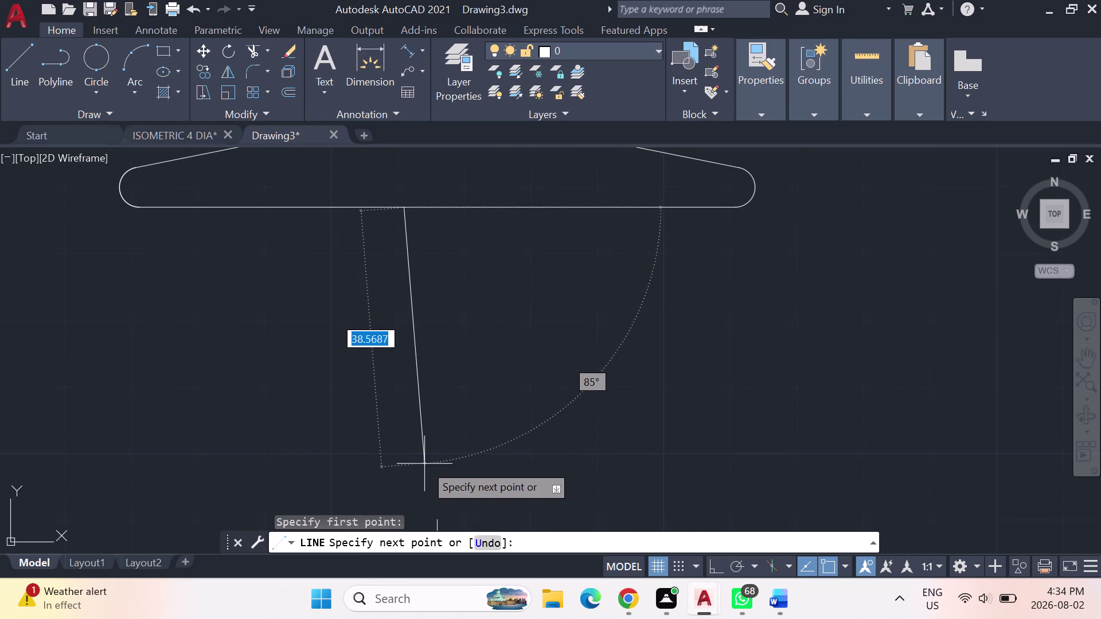
middle_drag(426, 450, 463, 237)
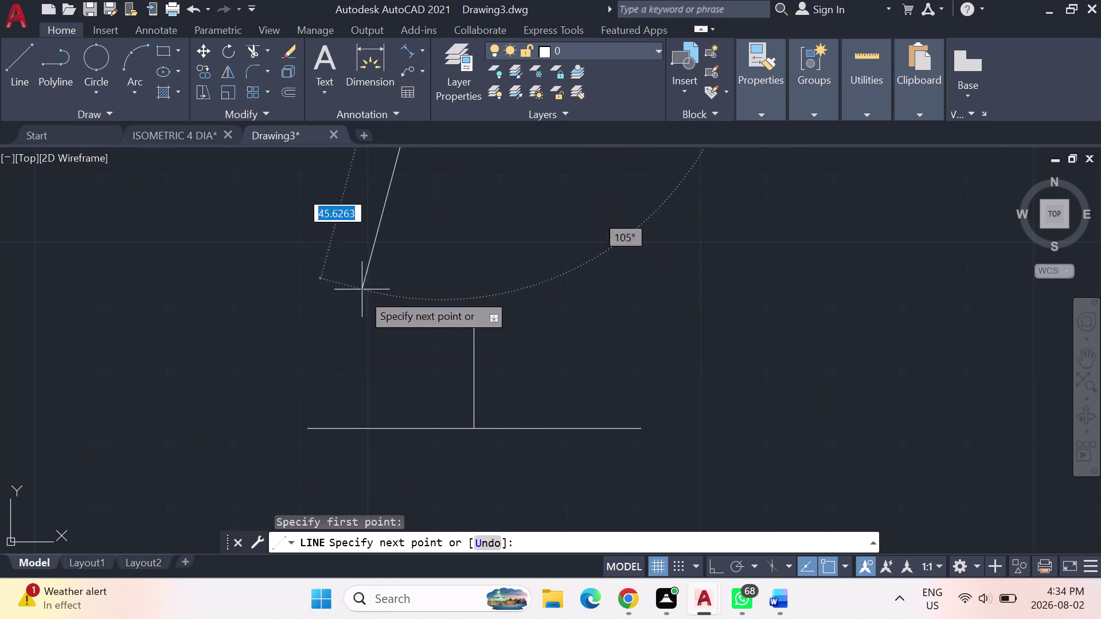
click(467, 427)
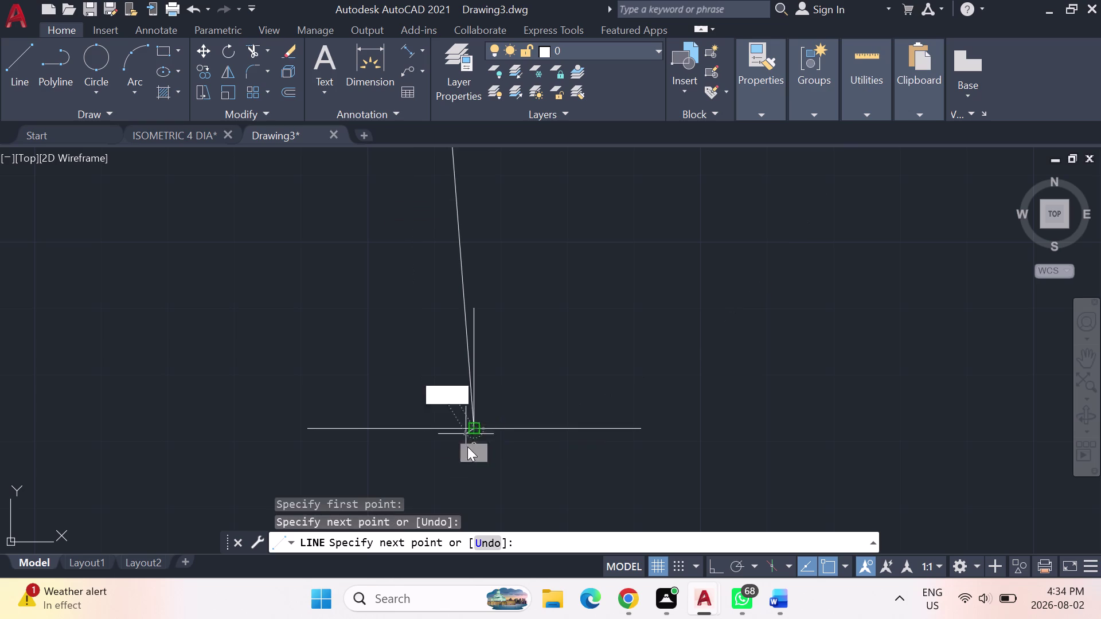
key(Escape)
scroll(down, 3)
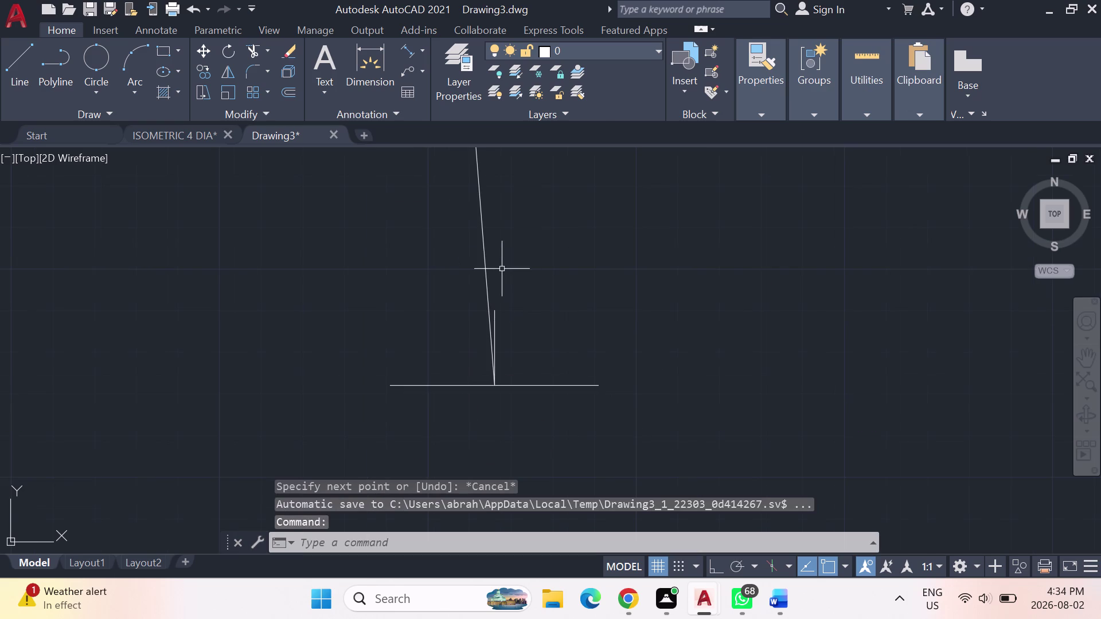
middle_drag(511, 268, 342, 391)
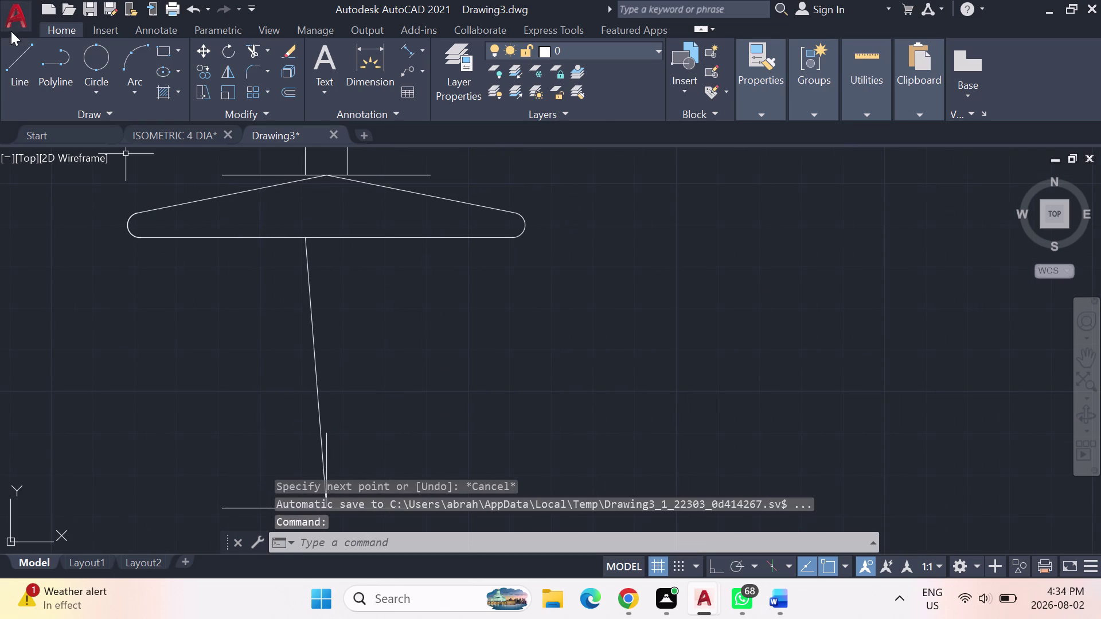
click(28, 62)
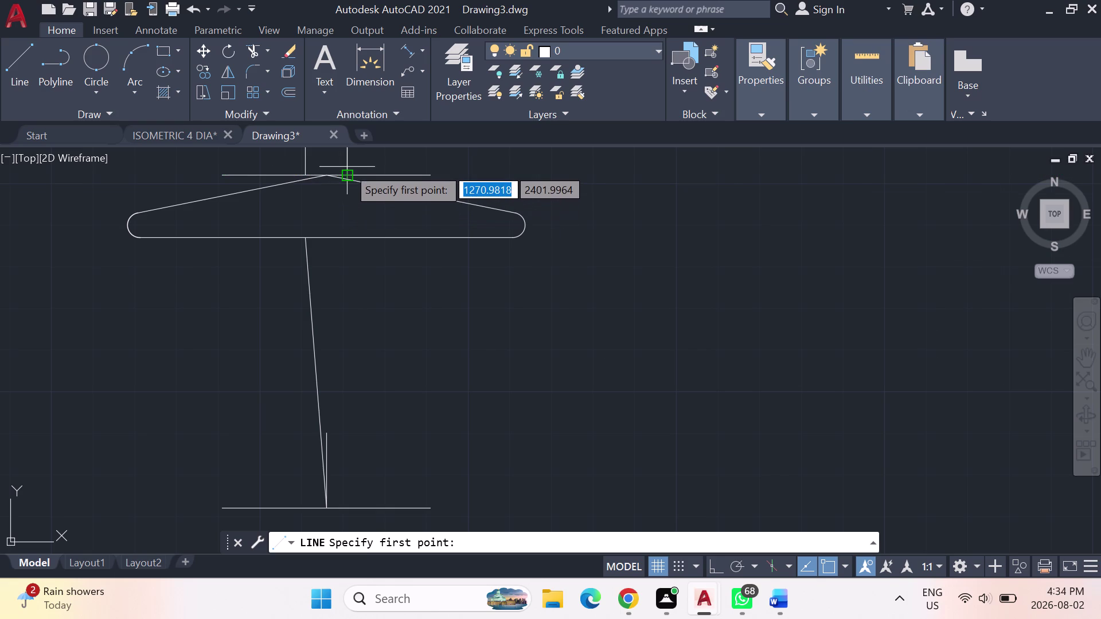
Draw a second slanted line from the chevron slope to the first line's base endpoint.
scroll(up, 3)
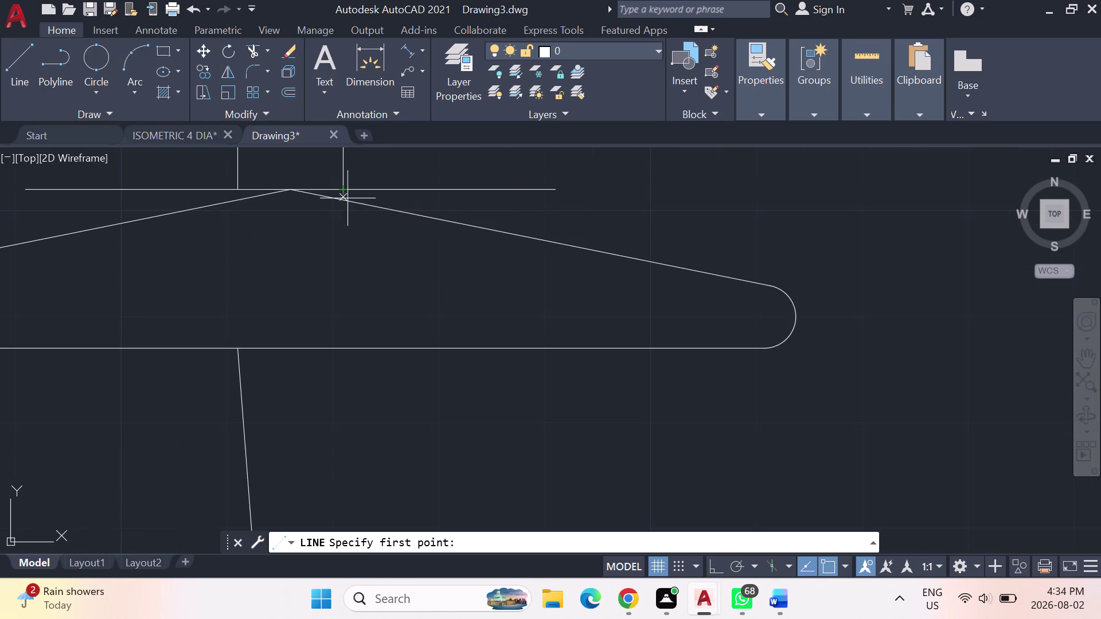
click(344, 352)
middle_drag(372, 434, 408, 166)
middle_drag(368, 449, 381, 379)
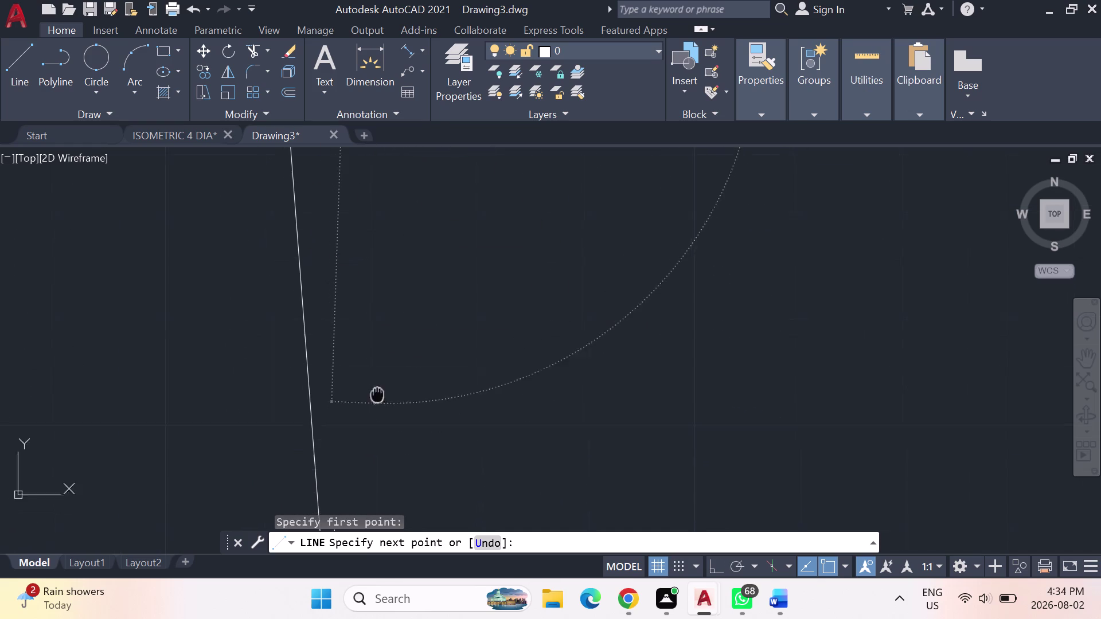
middle_drag(381, 379, 404, 211)
scroll(up, 3)
middle_drag(359, 480, 376, 384)
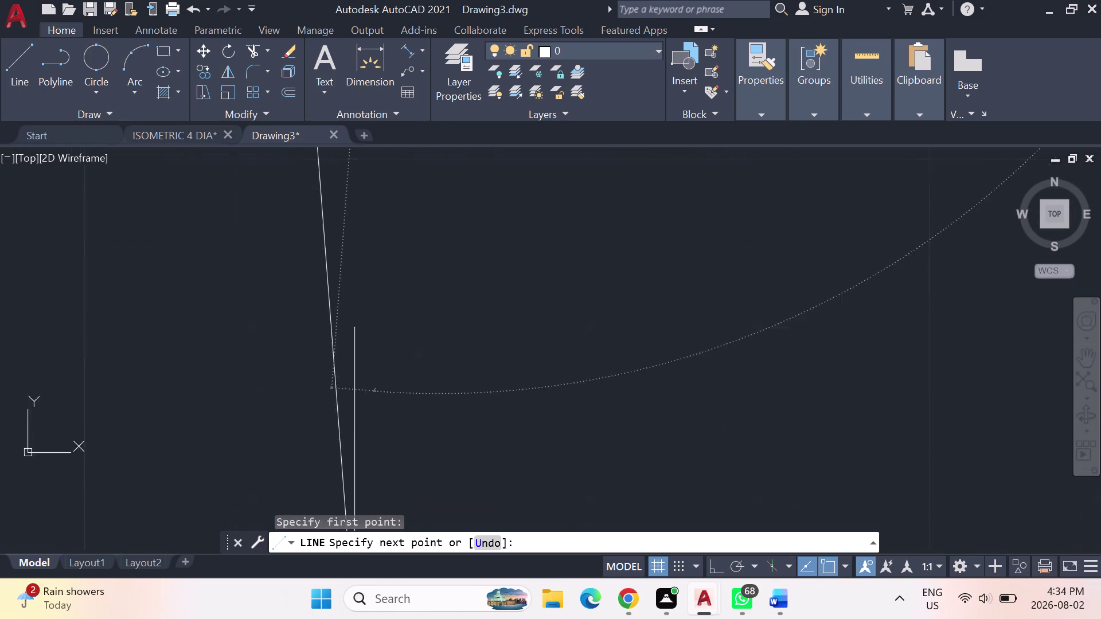
middle_drag(376, 384, 405, 210)
scroll(up, 3)
scroll(down, 3)
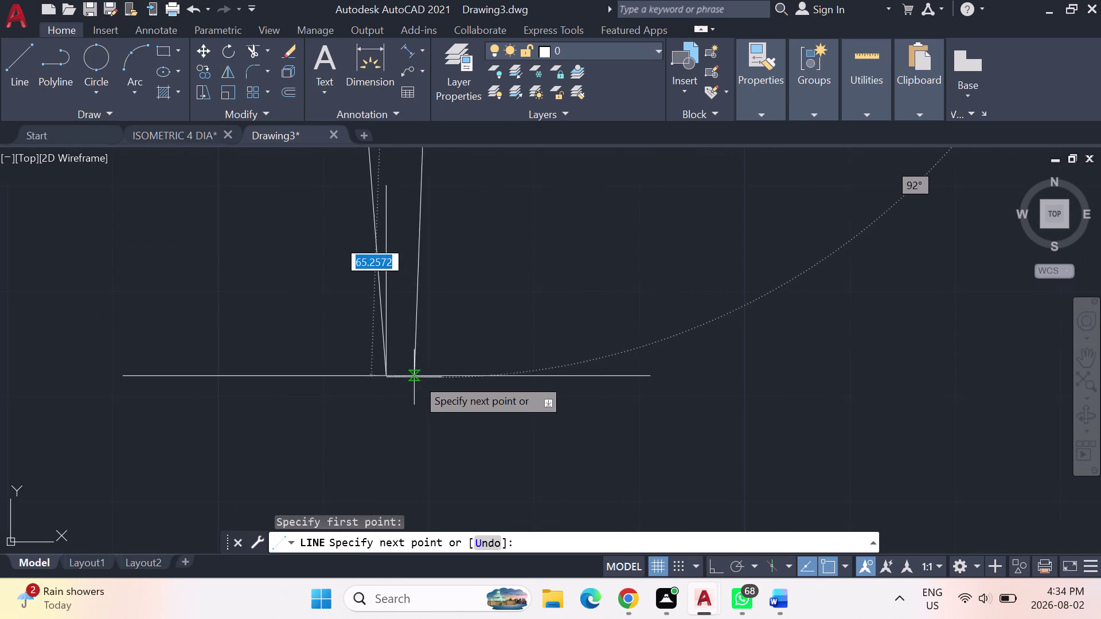
click(385, 383)
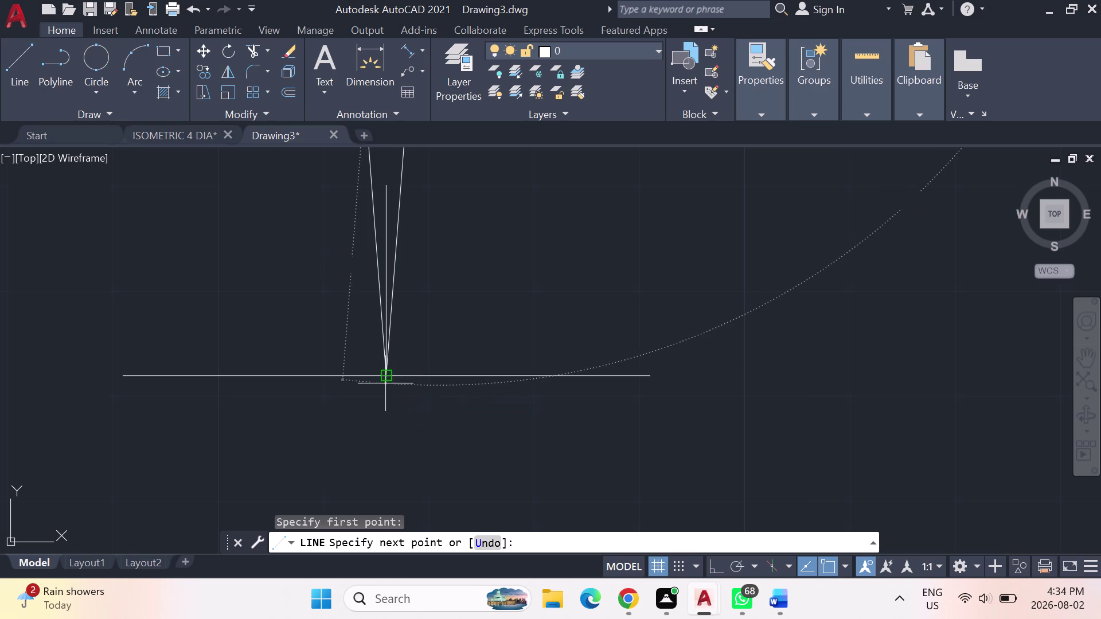
key(Escape)
Erase the leftover stray line.
scroll(down, 3)
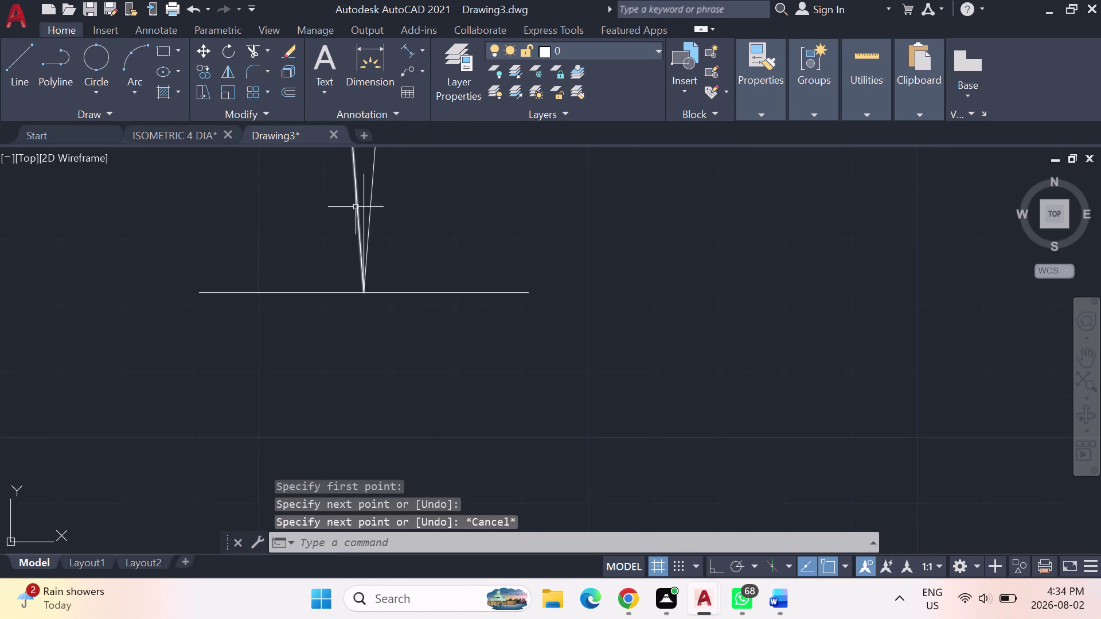
scroll(up, 3)
scroll(down, 3)
scroll(down, 3)
middle_drag(358, 210, 320, 390)
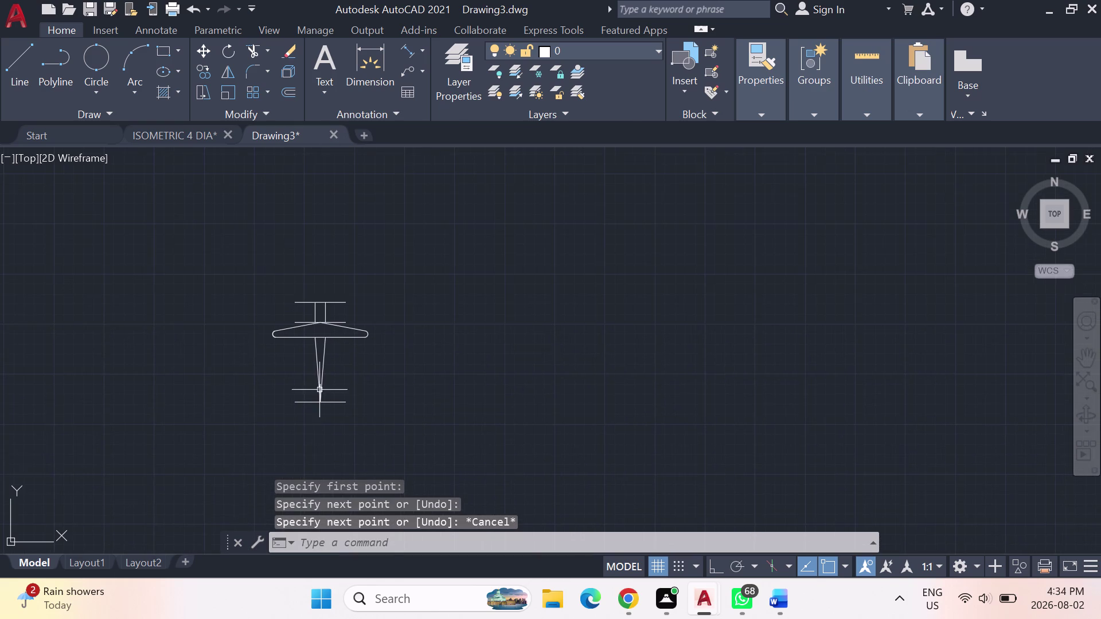
scroll(up, 3)
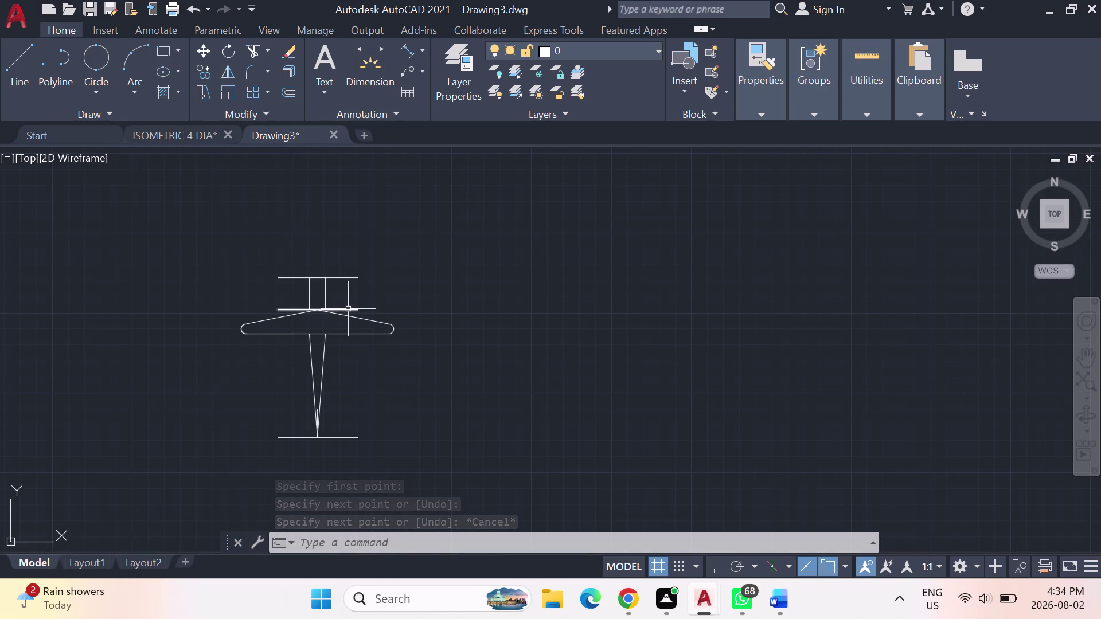
click(348, 309)
key(Delete)
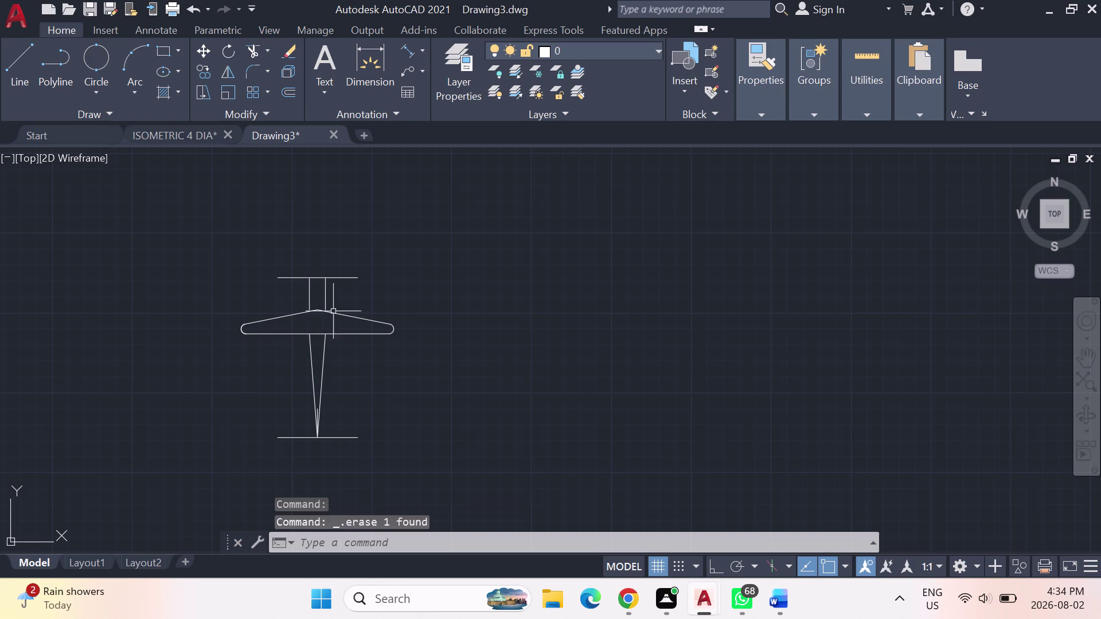
scroll(up, 3)
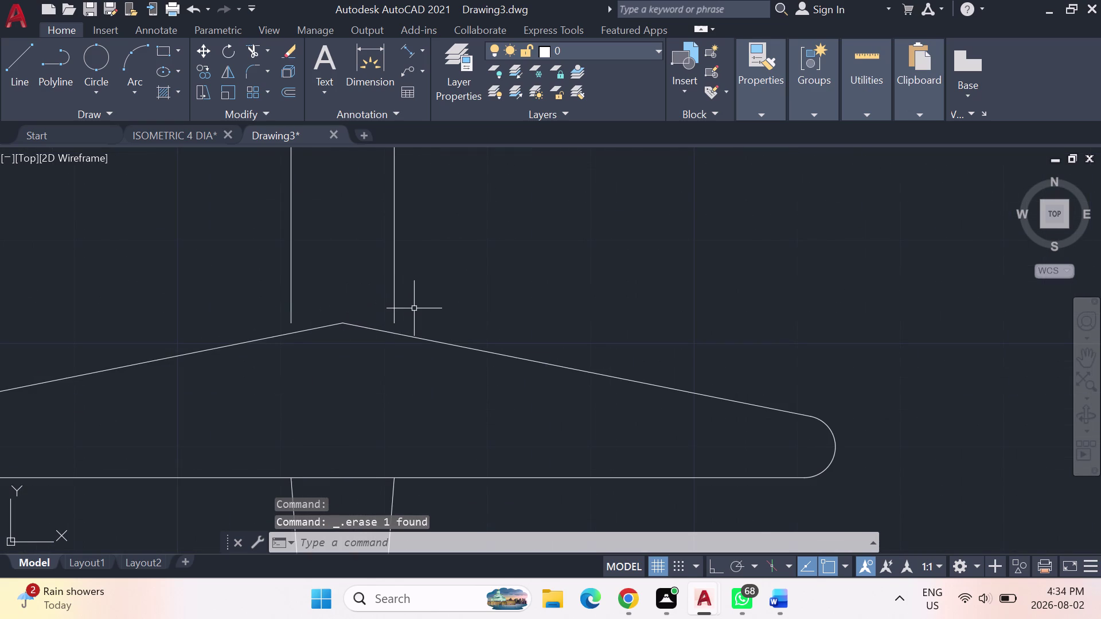
key(Escape)
key(Escape)
Extend the two upper vertical stem lines to the chevron band's sloping top edges.
text(ex)
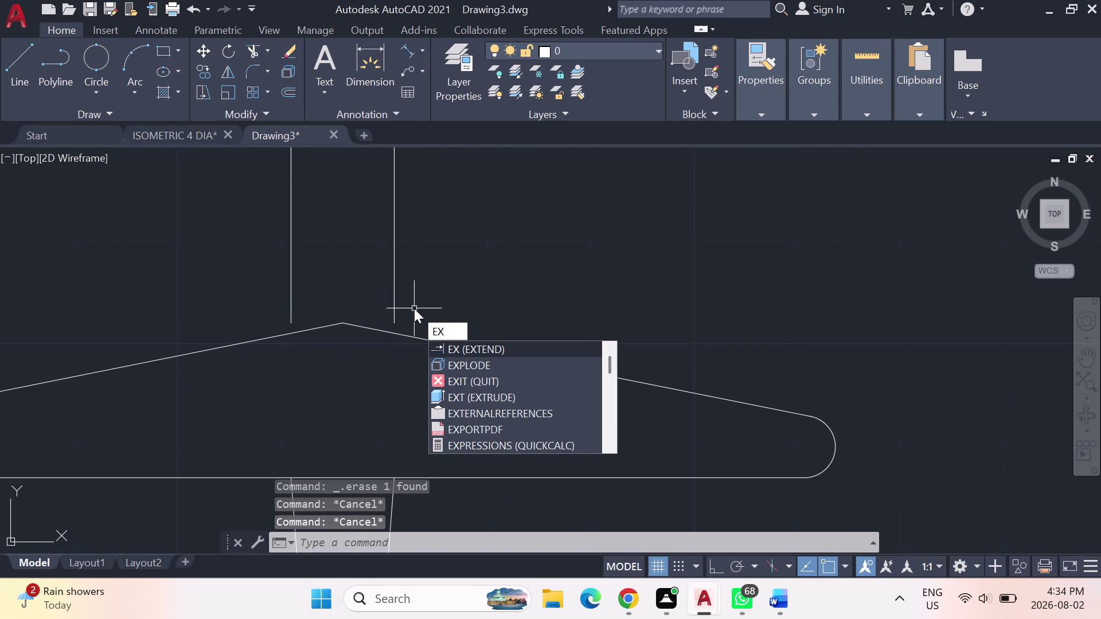
key(Return)
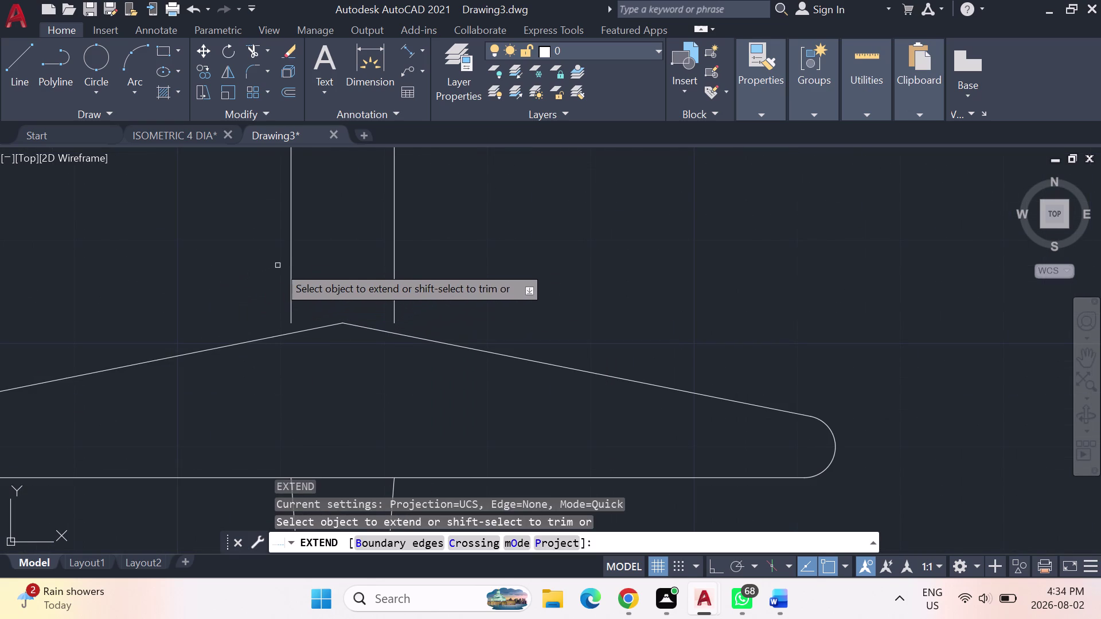
click(291, 263)
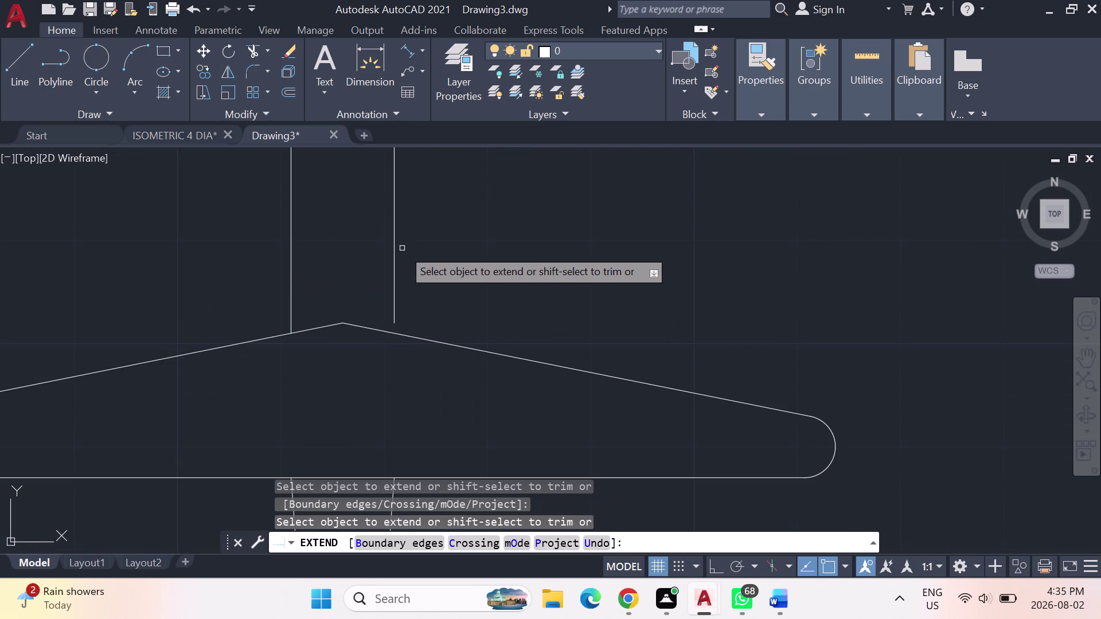
click(393, 253)
scroll(down, 3)
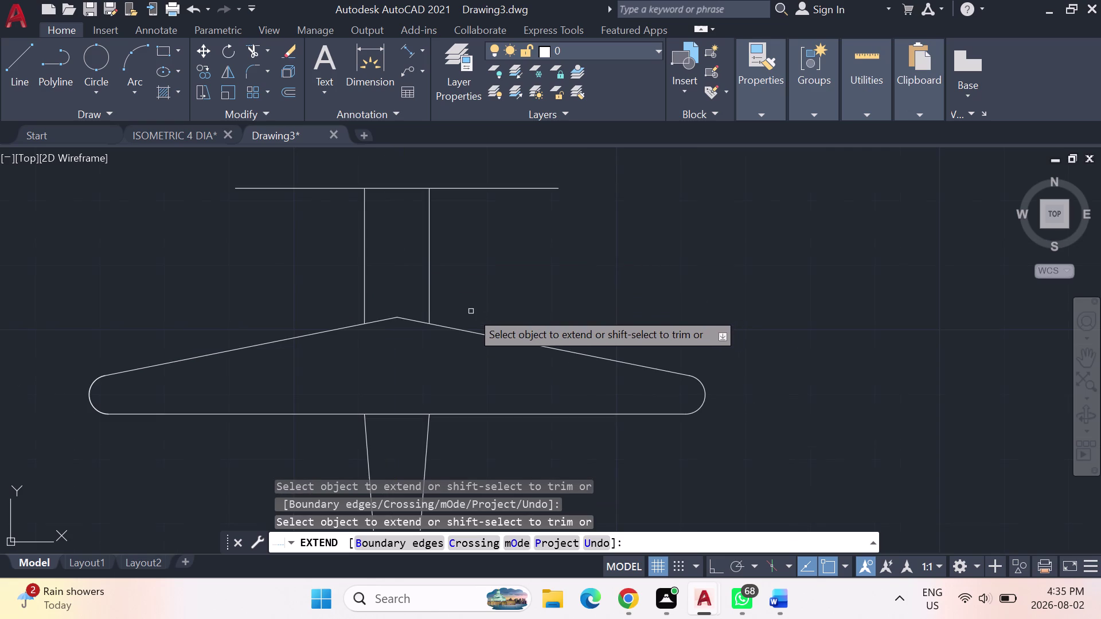
scroll(down, 3)
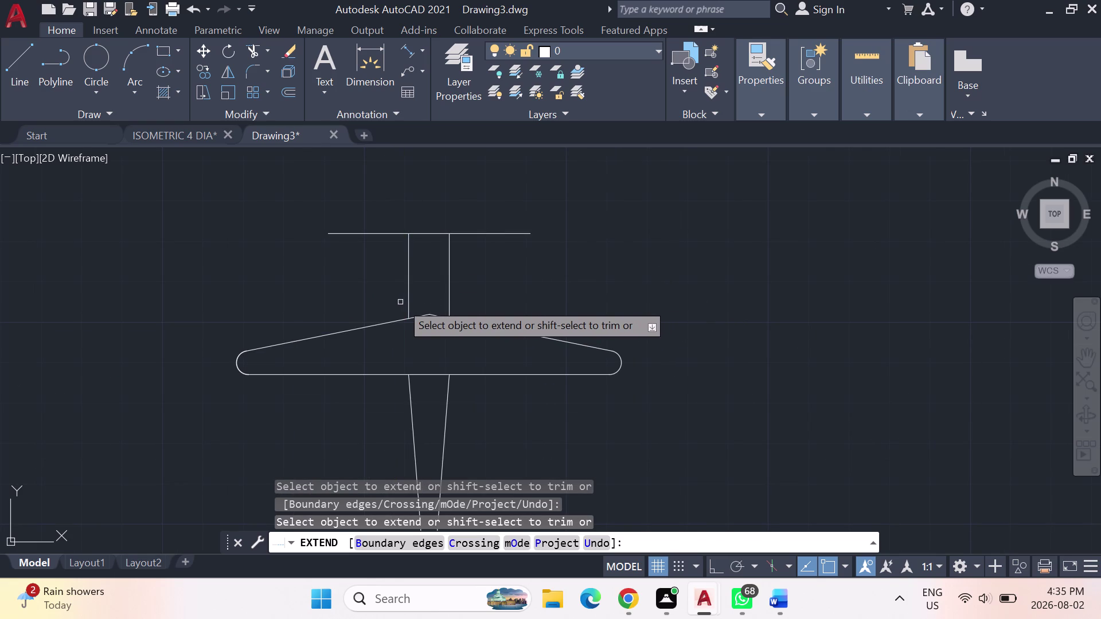
scroll(down, 3)
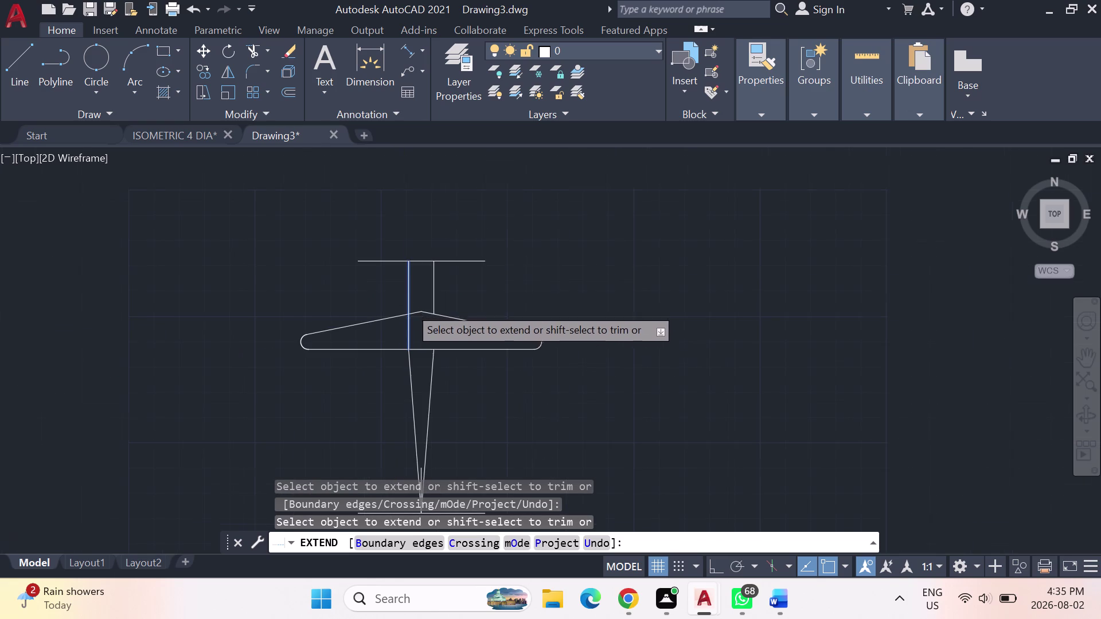
middle_drag(461, 380, 417, 335)
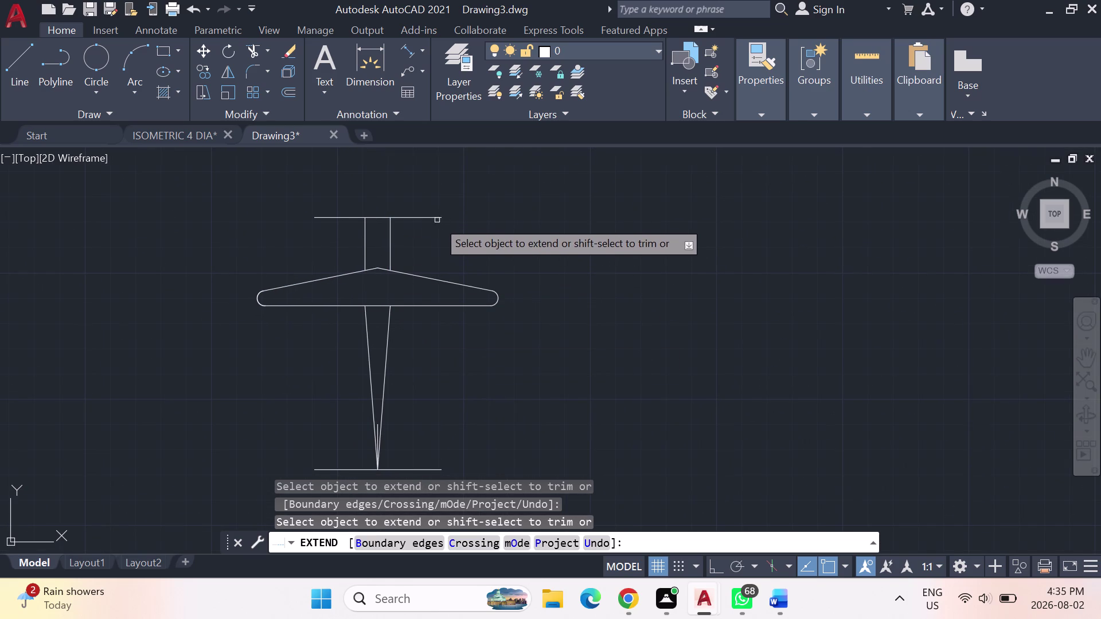
key(Escape)
key(Escape)
key(Escape)
Trim the three overhanging ends off the top line, then the pieces crossing the chevron peak.
key(Escape)
text(t)
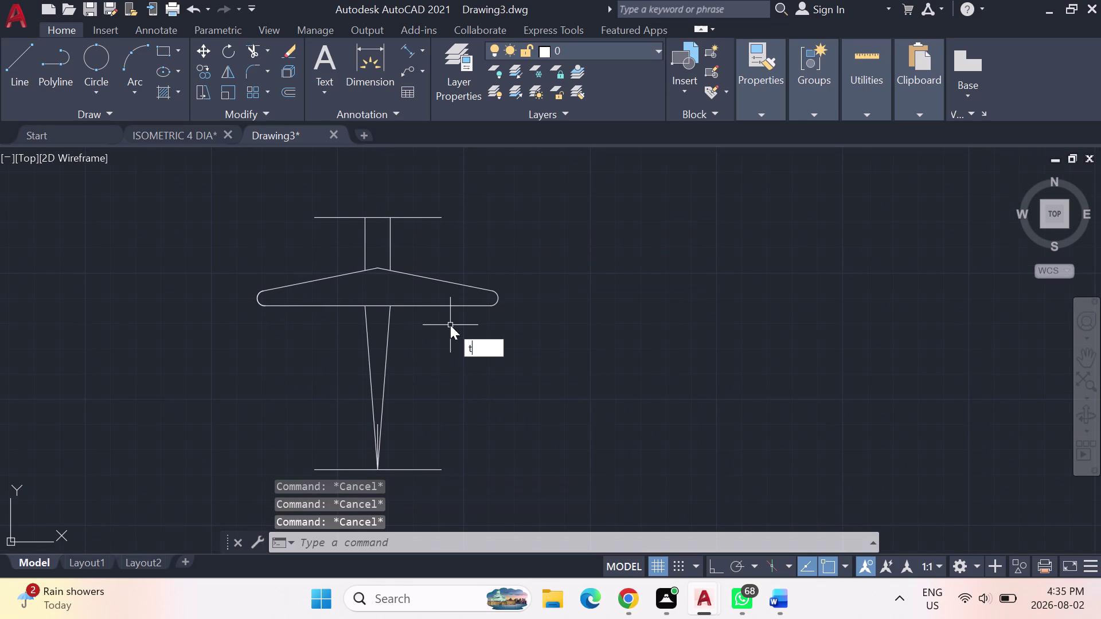
text(r)
text(in)
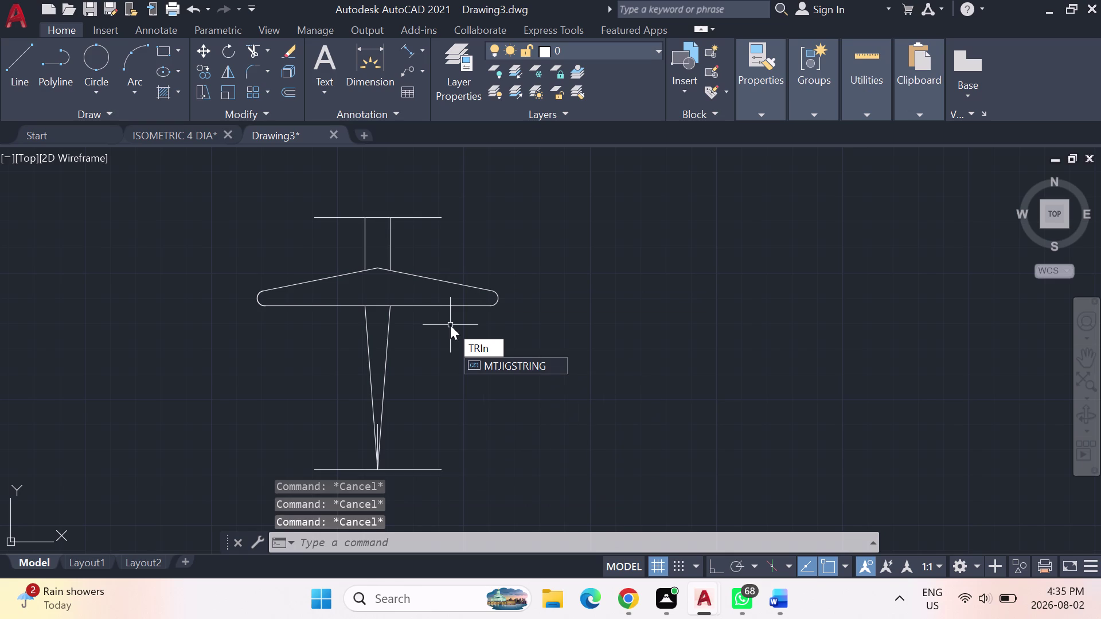
key(BackSpace)
key(m)
key(Return)
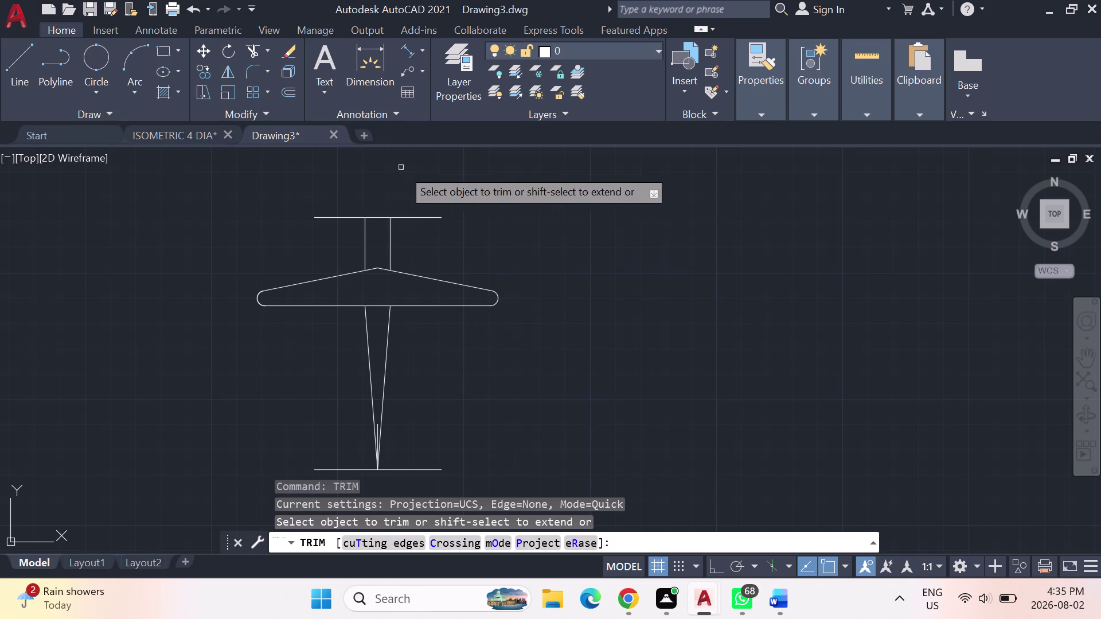
click(411, 218)
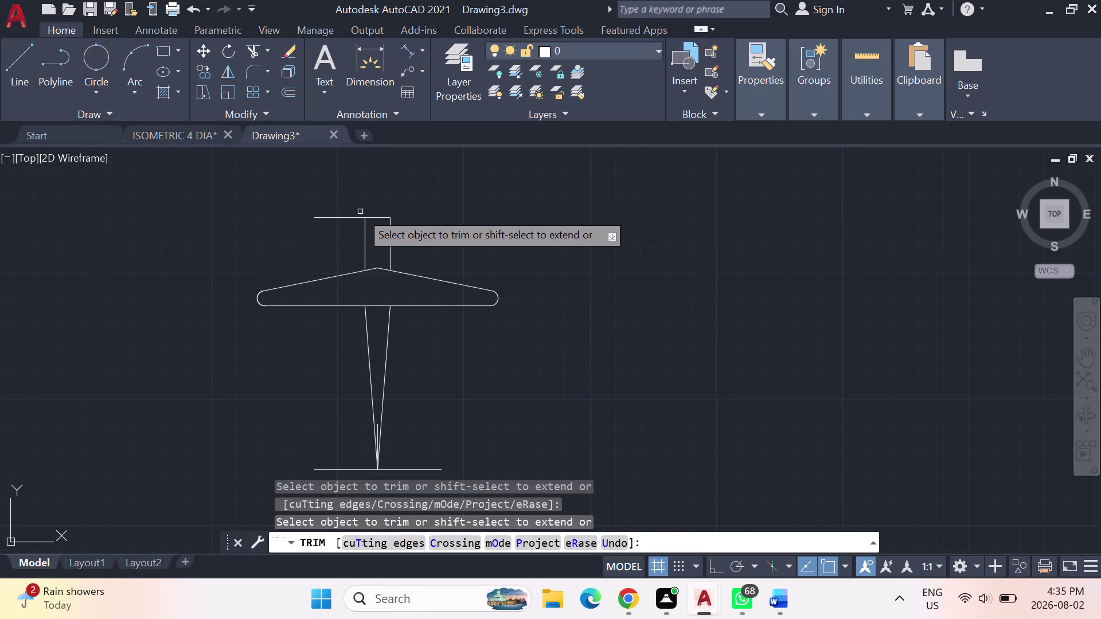
click(338, 214)
click(340, 221)
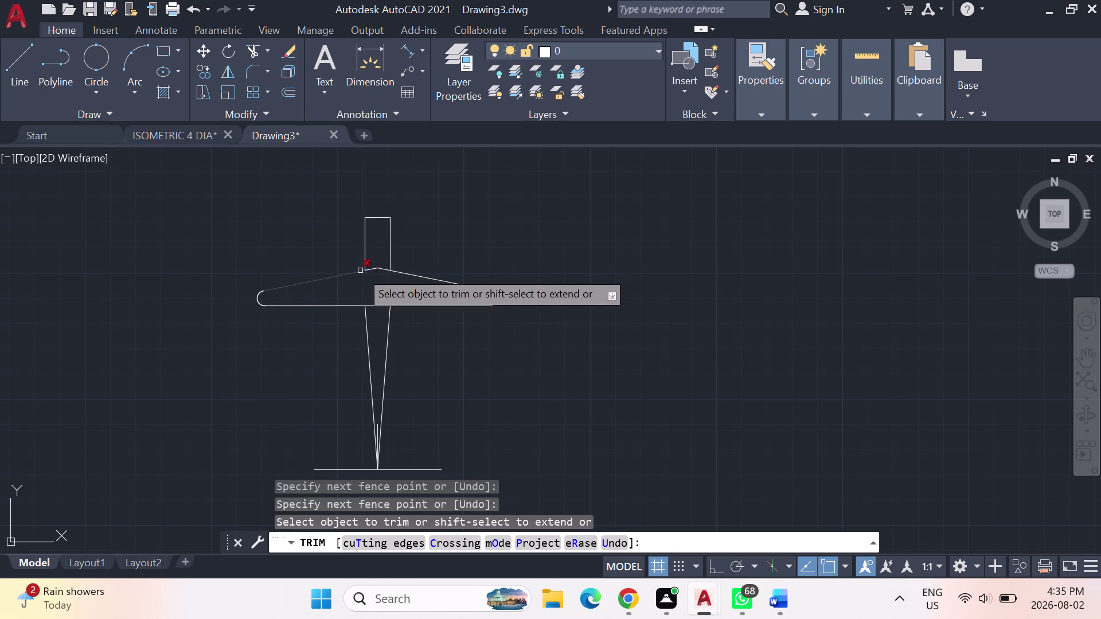
click(19, 72)
click(362, 223)
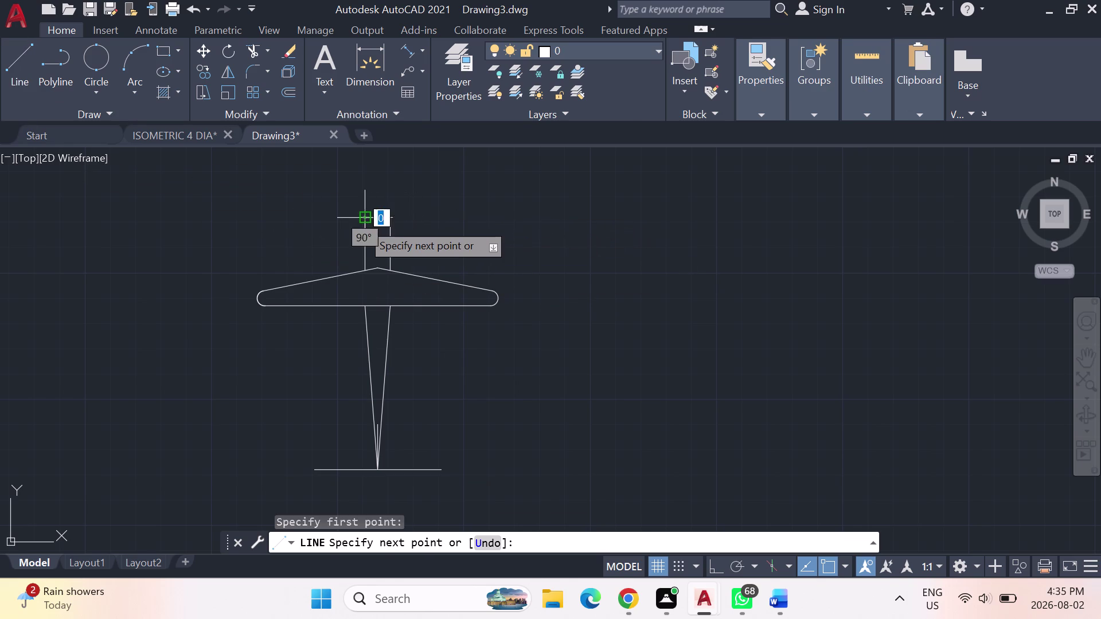
Draw left and right slanted sides from the cap's corners down to the chevron edge.
click(354, 274)
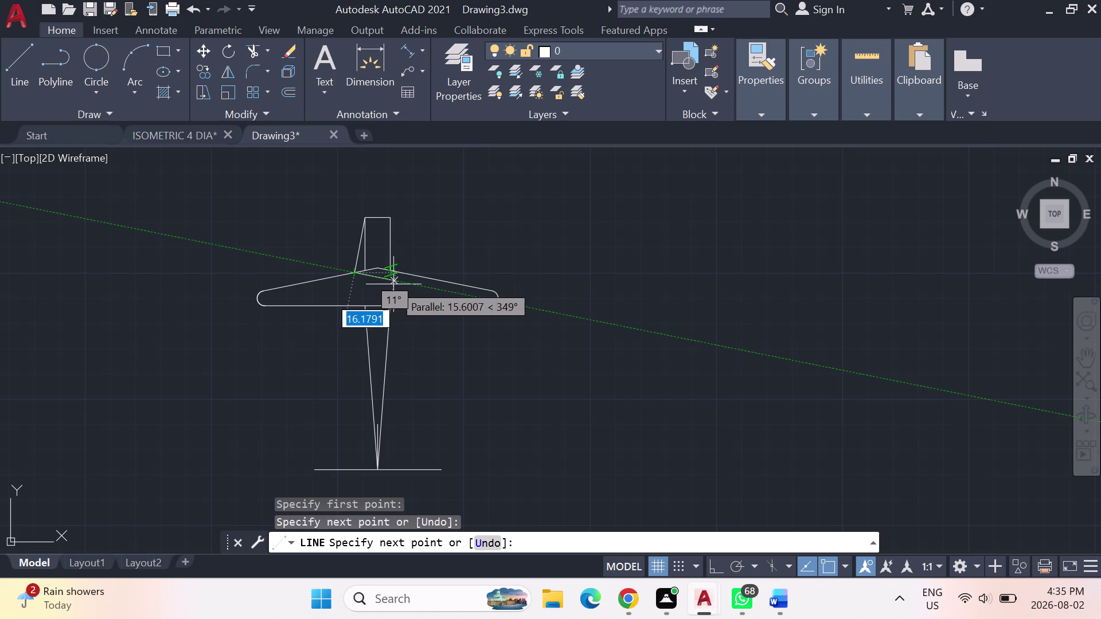
key(Escape)
drag(12, 66, 18, 66)
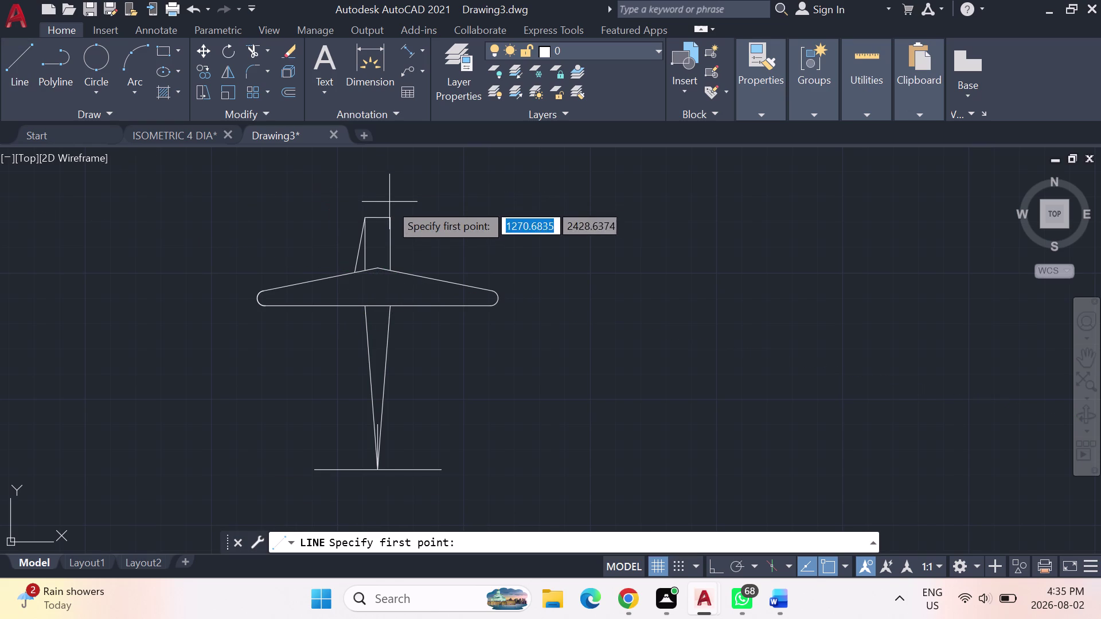
click(387, 224)
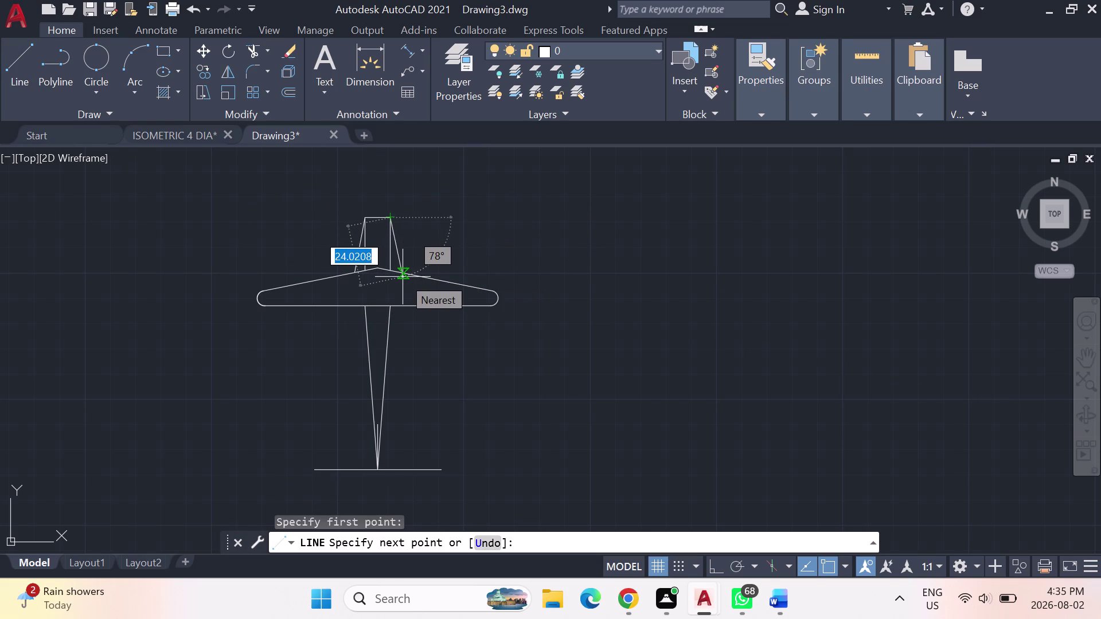
click(403, 277)
key(Escape)
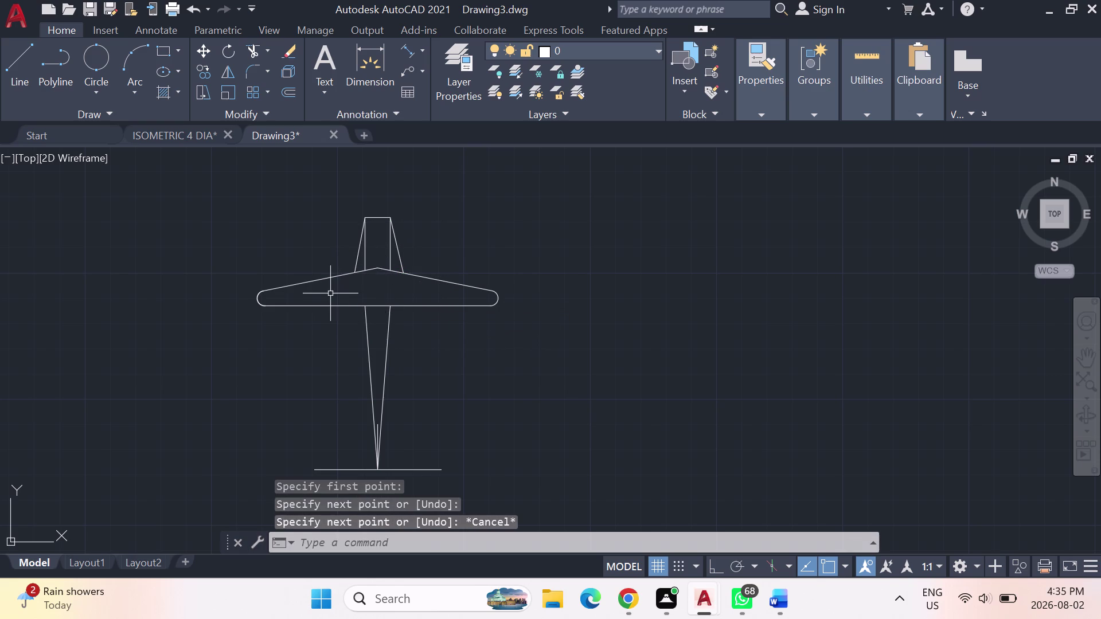
click(366, 262)
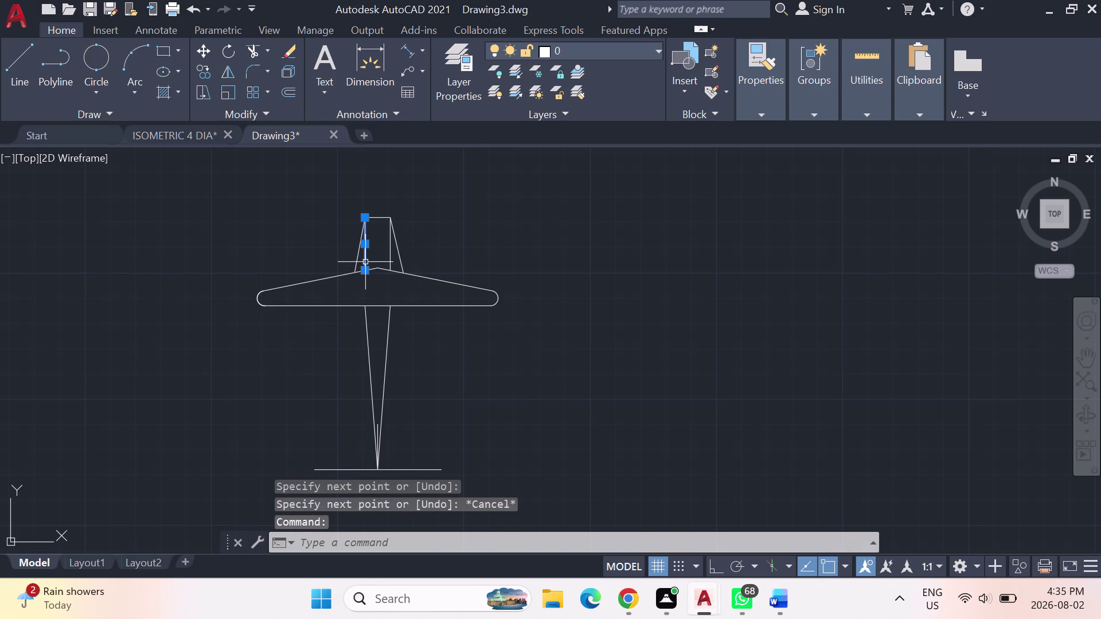
Delete the two old fin uprights and both long stem lines below the band.
key(Delete)
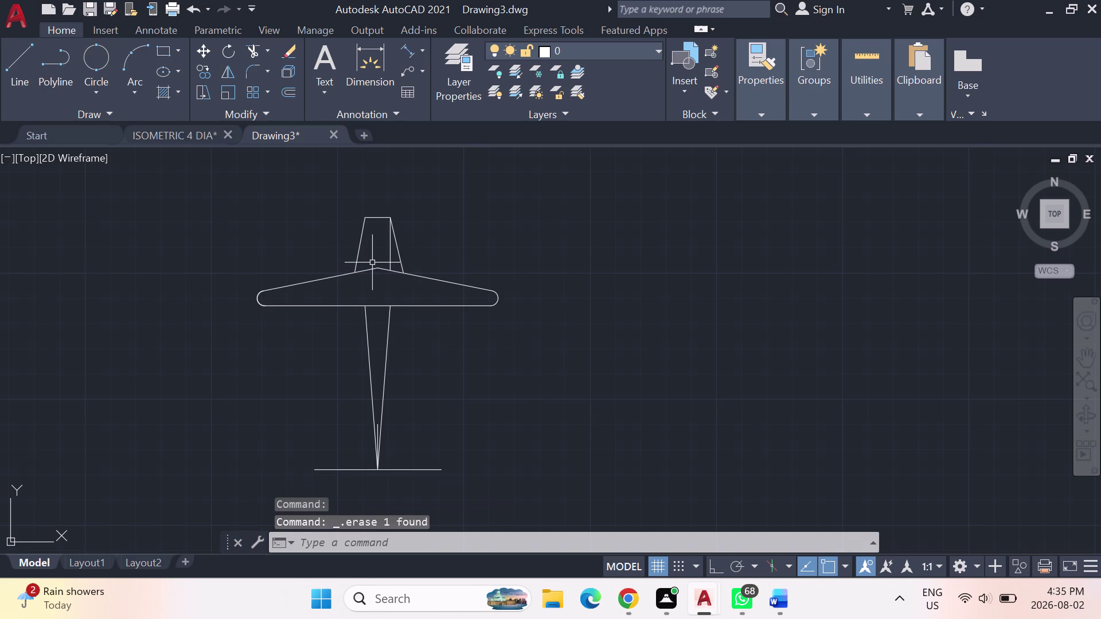
click(392, 251)
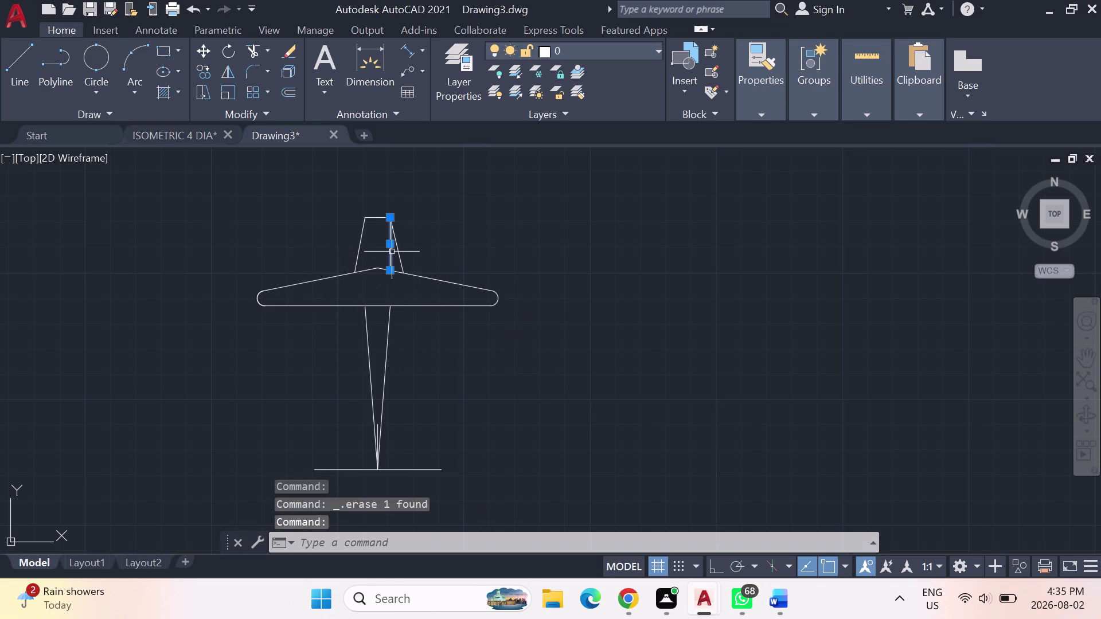
key(Delete)
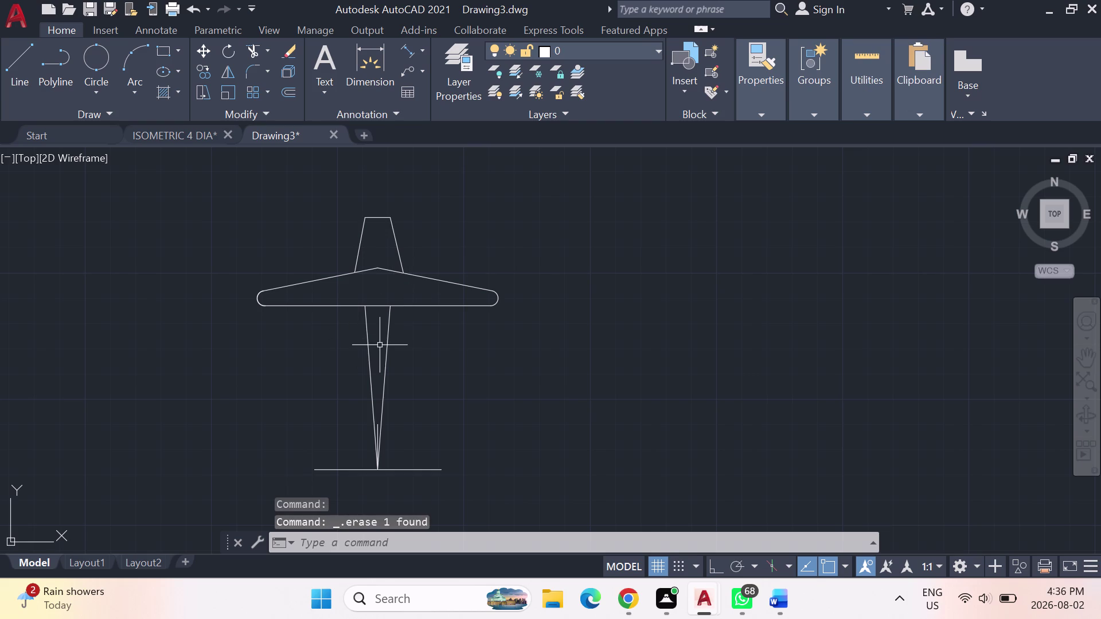
click(388, 352)
key(Delete)
click(369, 357)
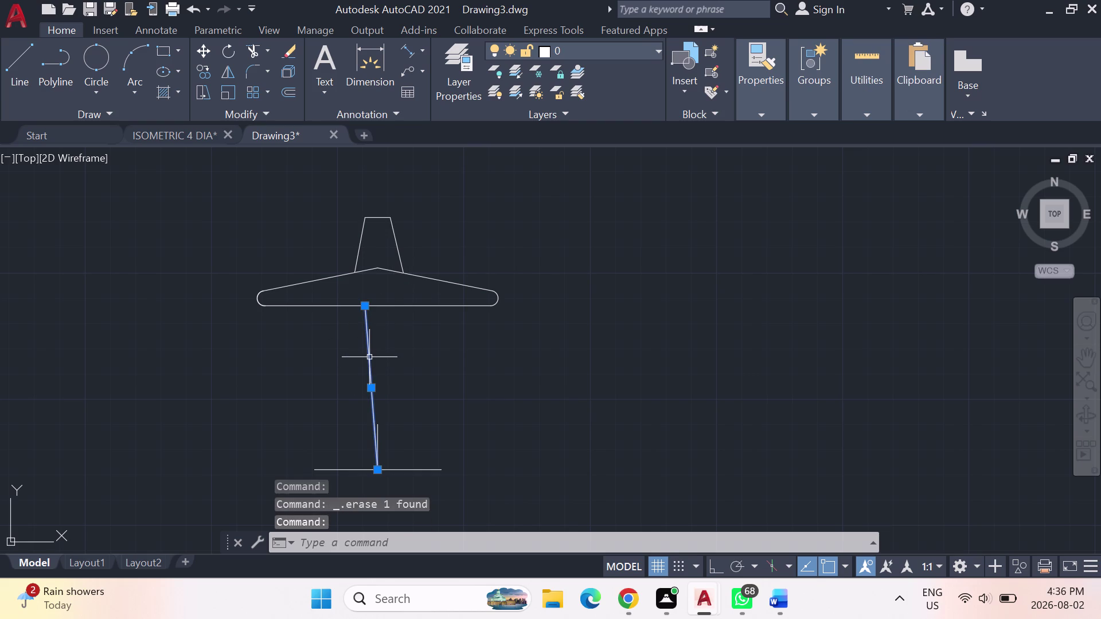
key(Delete)
click(27, 56)
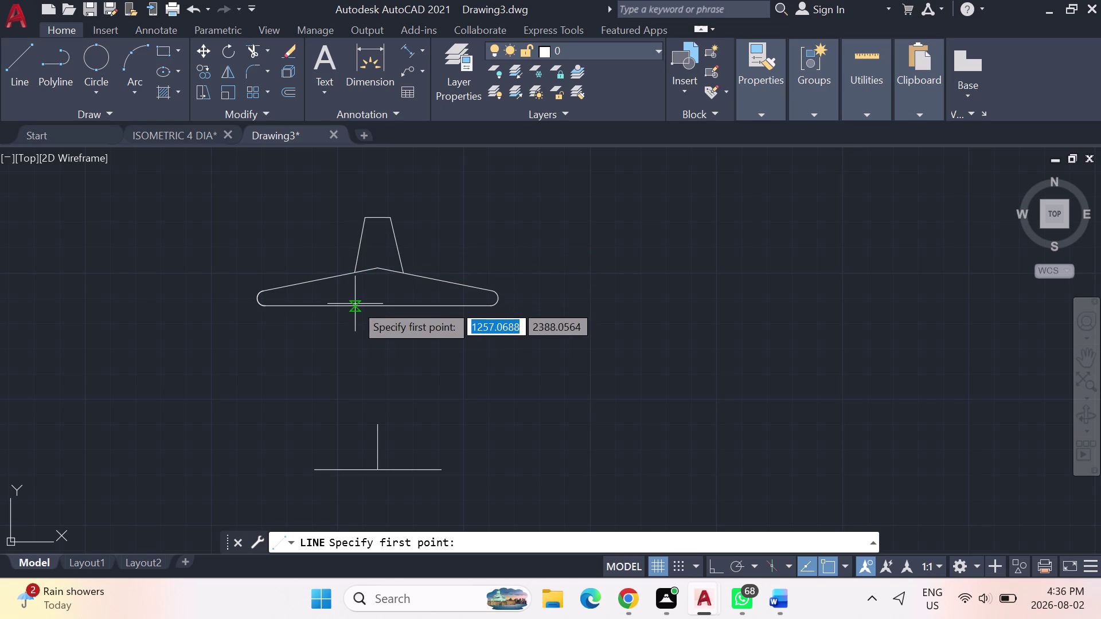
Draw two converging stem lines from the band's underside to the base upright's top.
scroll(up, 3)
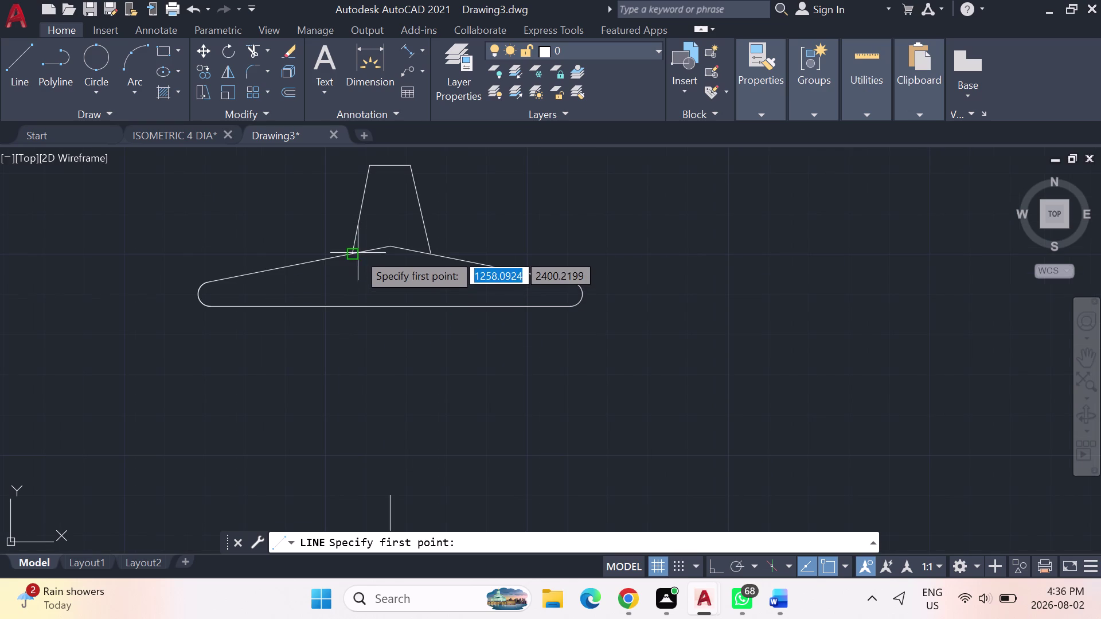
click(352, 308)
scroll(down, 3)
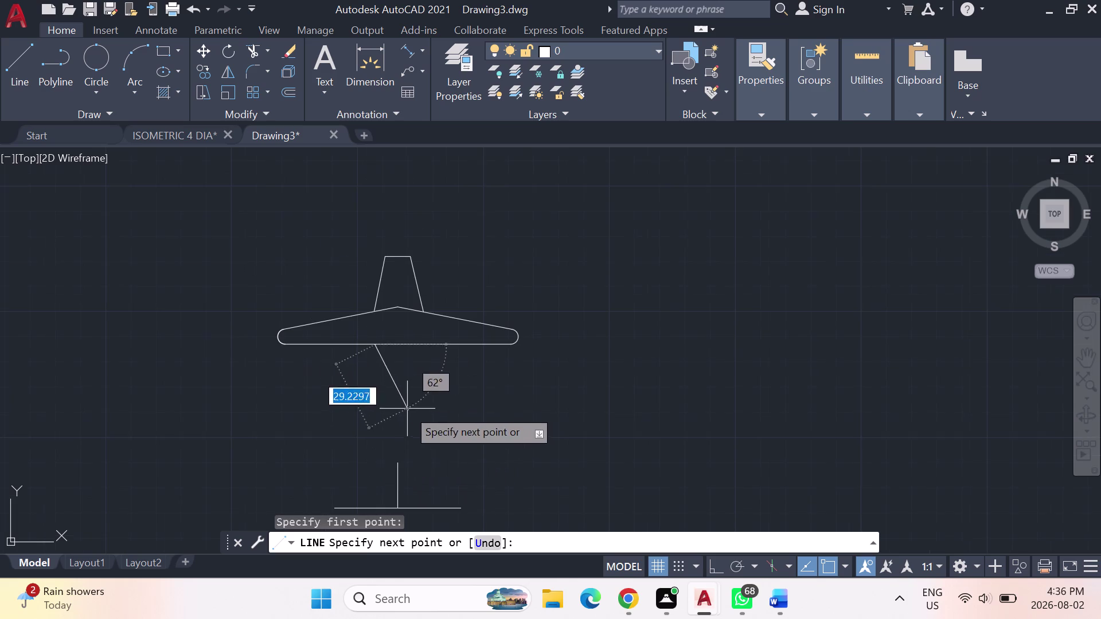
click(397, 511)
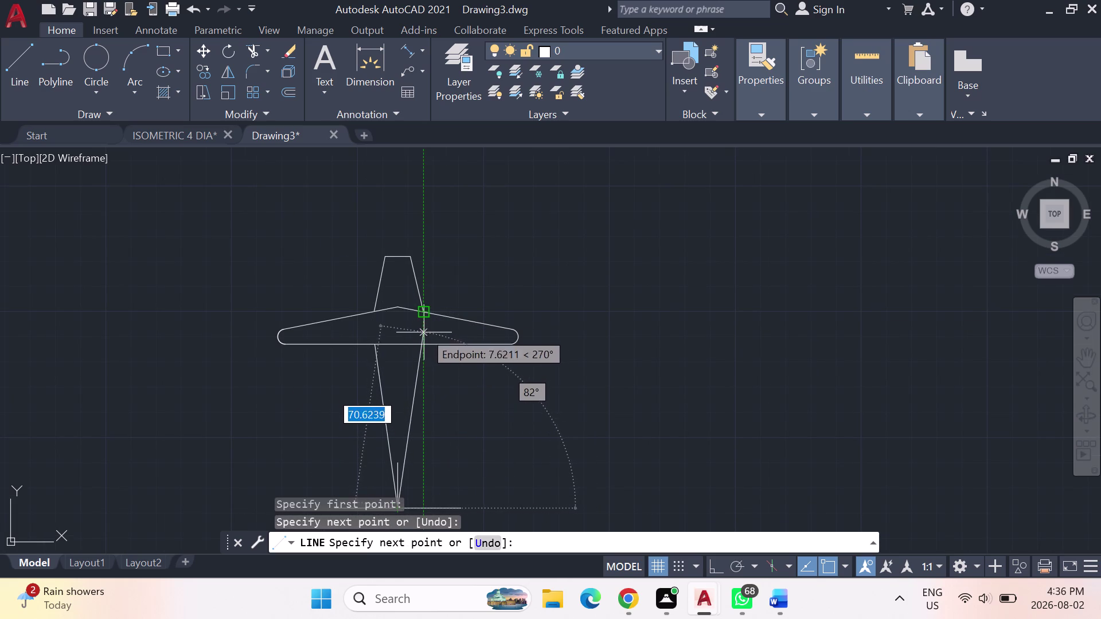
click(425, 341)
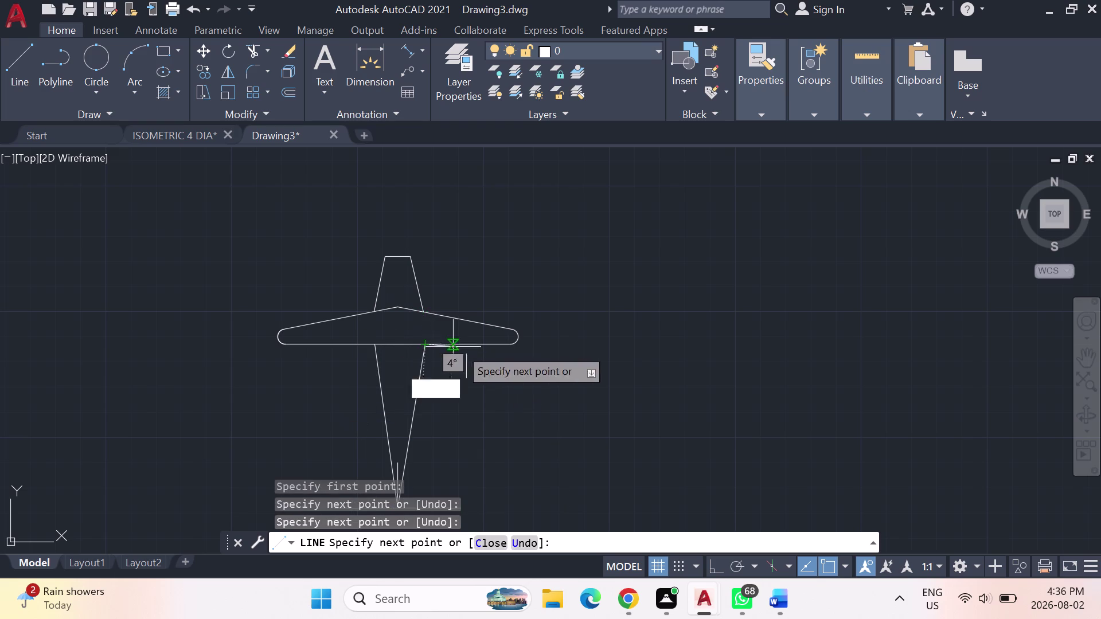
key(Escape)
scroll(down, 3)
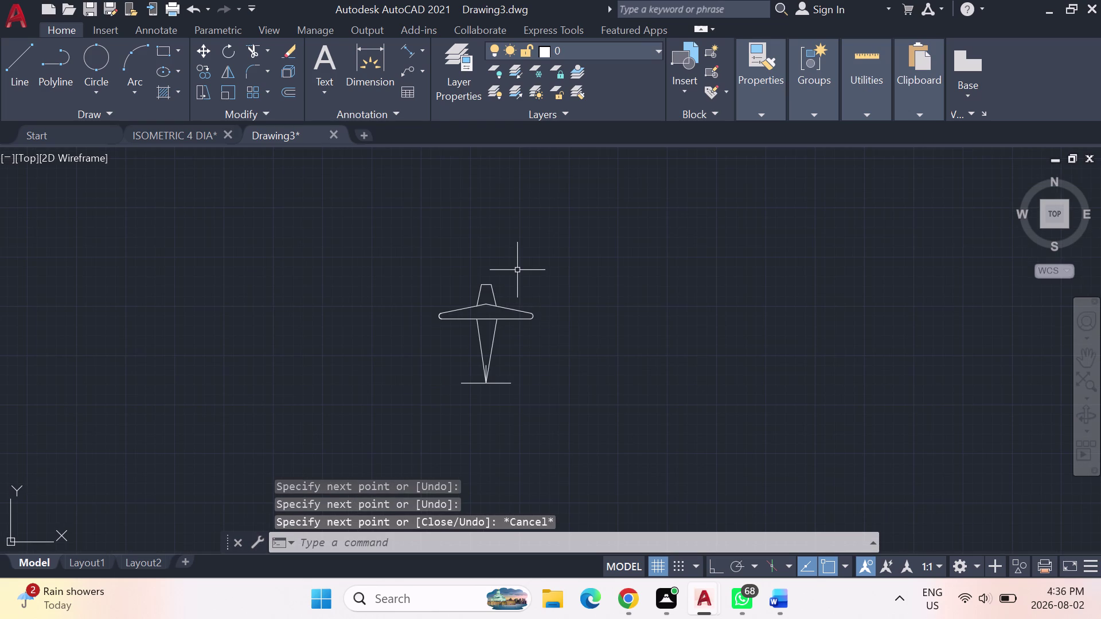
middle_drag(517, 270, 248, 243)
scroll(up, 3)
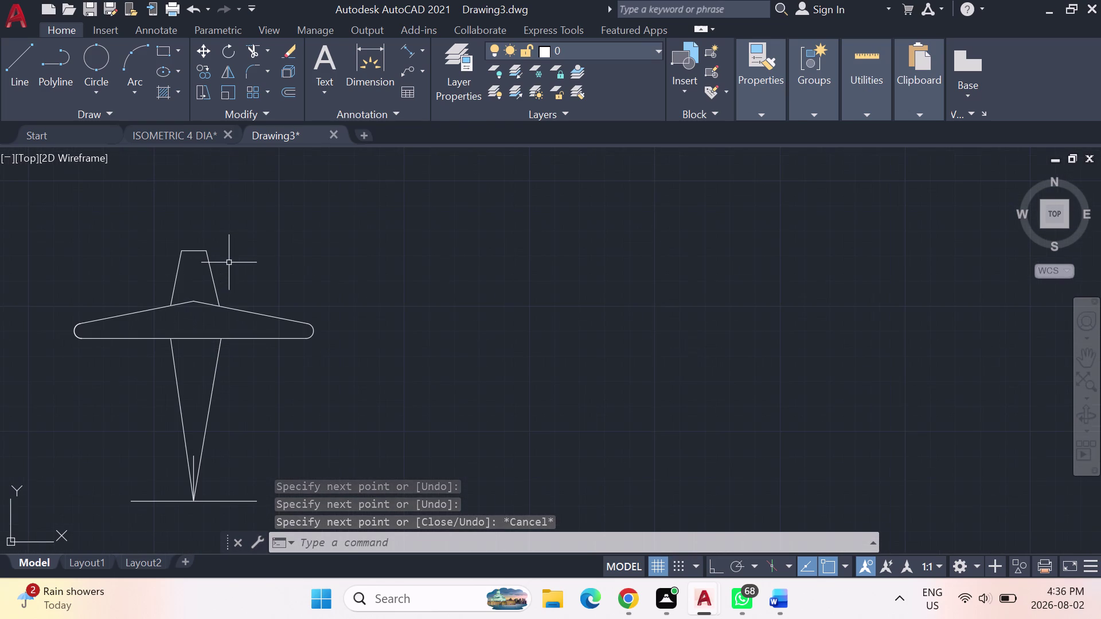